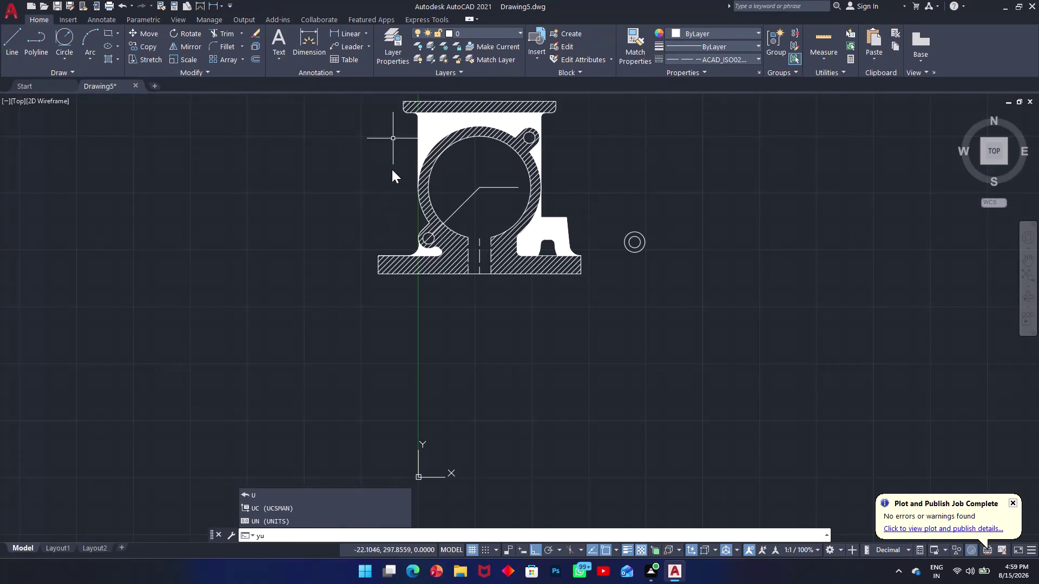
Erase the mistyped 'dra' and start the DIM command on the hatched pillow block.
scroll(up, 3)
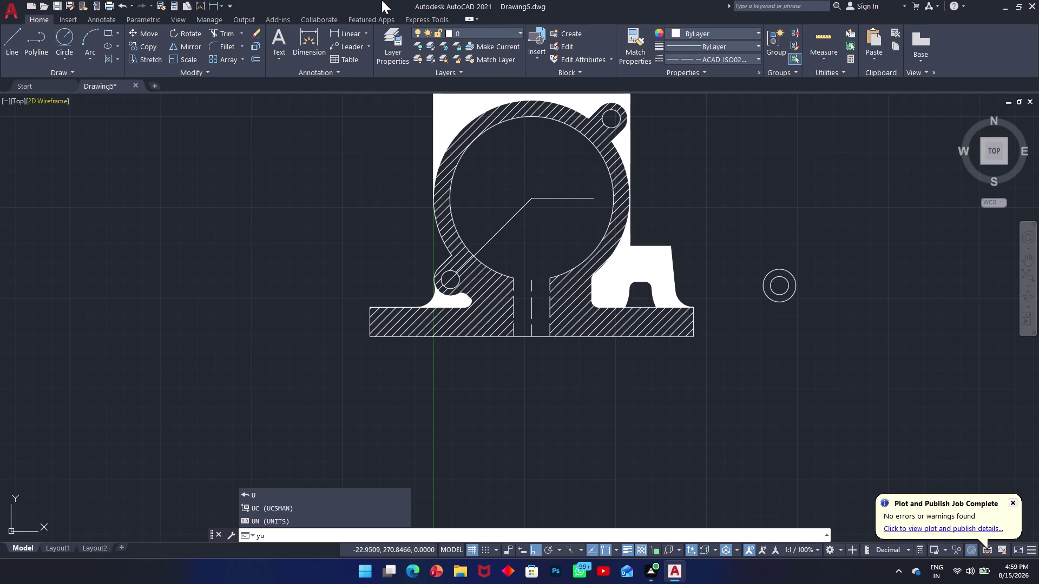
text(dra)
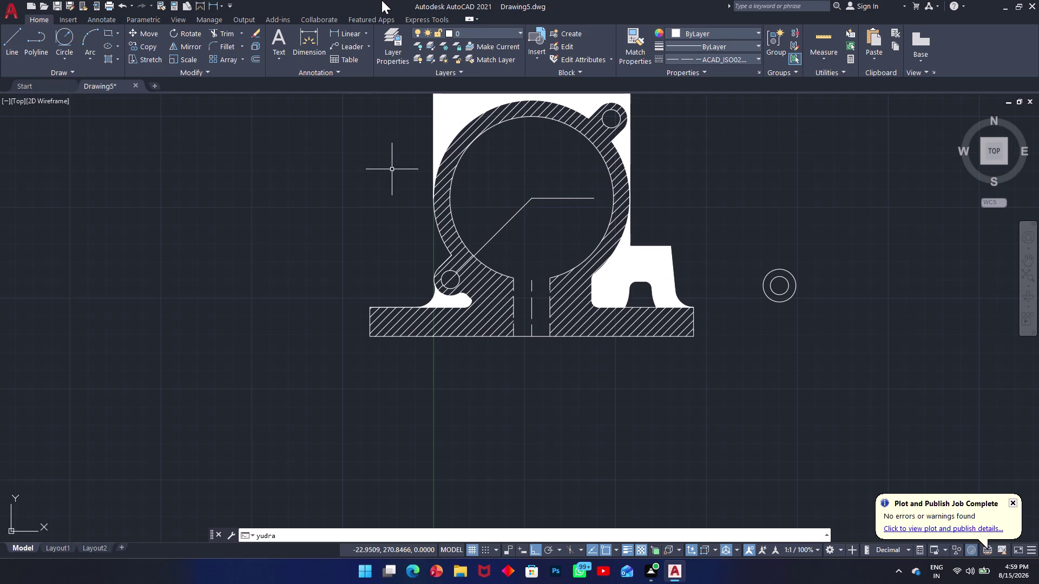
key(BackSpace)
key(BackSpace)
key(BackSpace)
text(dim)
key(space)
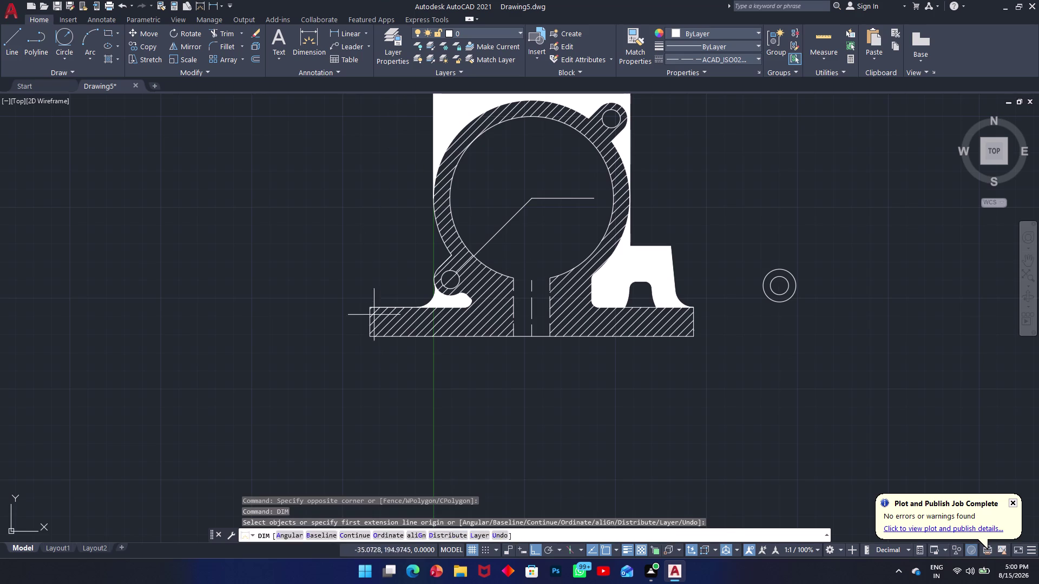
Pick the base's lower-left corner, pan toward the top plate, then cancel the dimension.
click(370, 337)
middle_drag(379, 168, 375, 261)
scroll(up, 3)
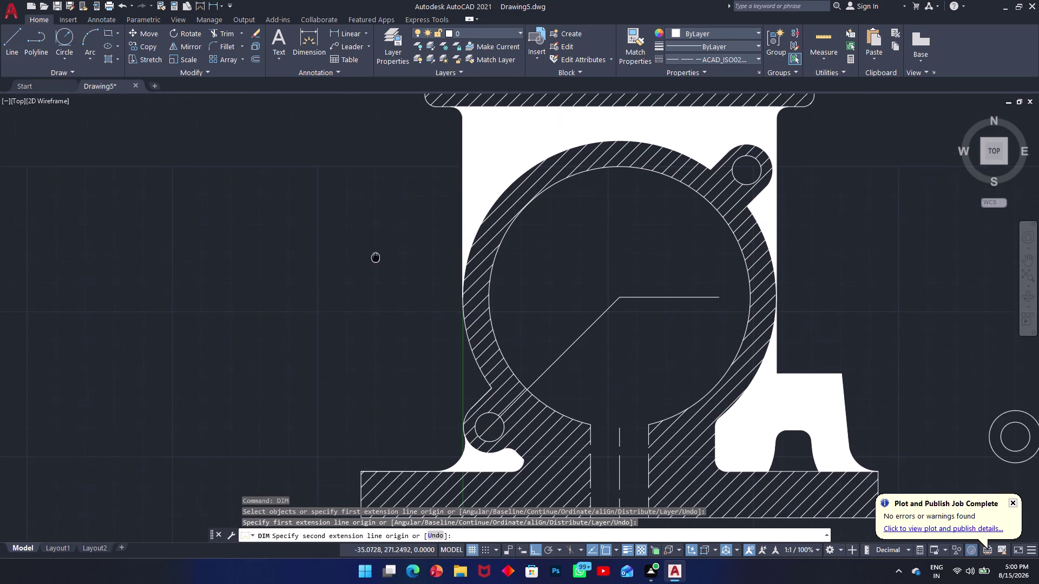
middle_drag(375, 261, 376, 263)
key(Escape)
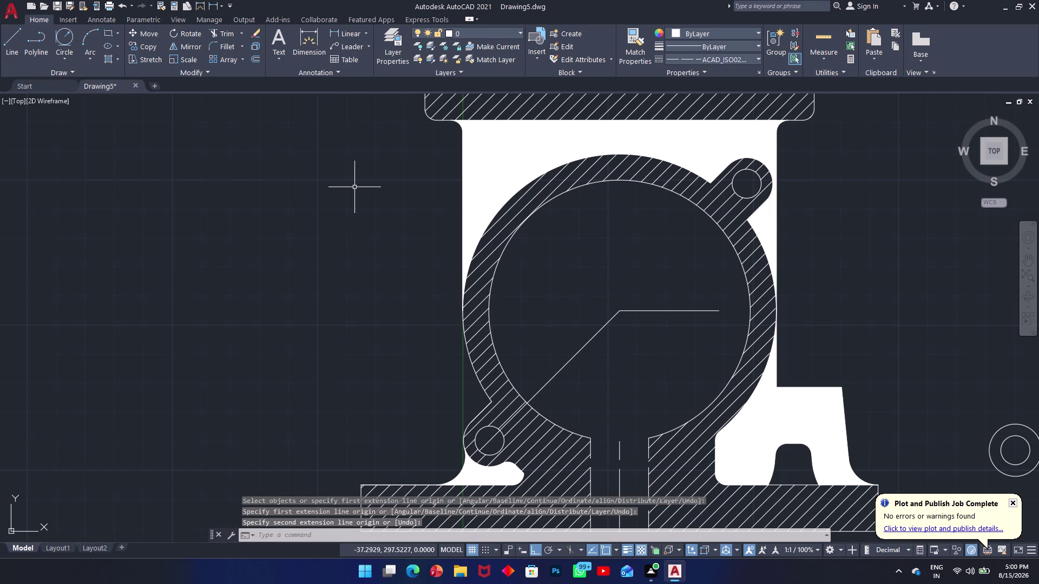
Make ByLayer the current linetype in the Linetype Manager (LT).
text(lt)
key(space)
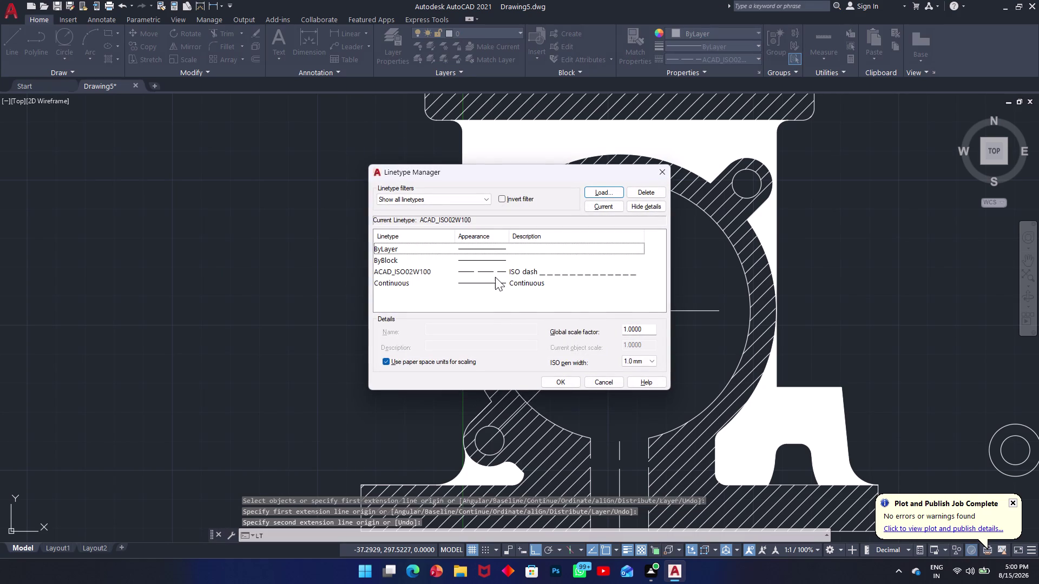
click(491, 260)
click(496, 253)
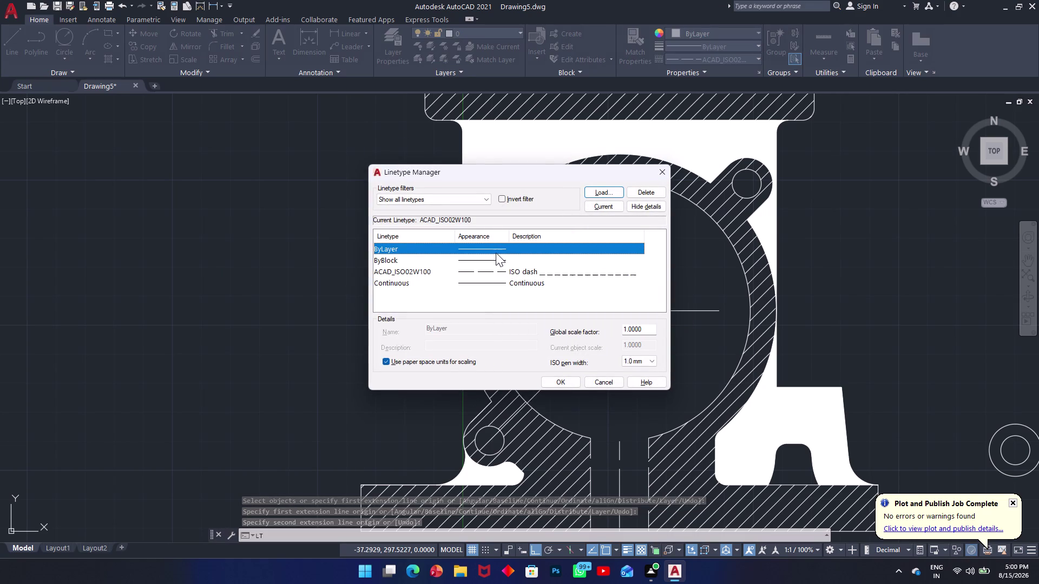
click(607, 209)
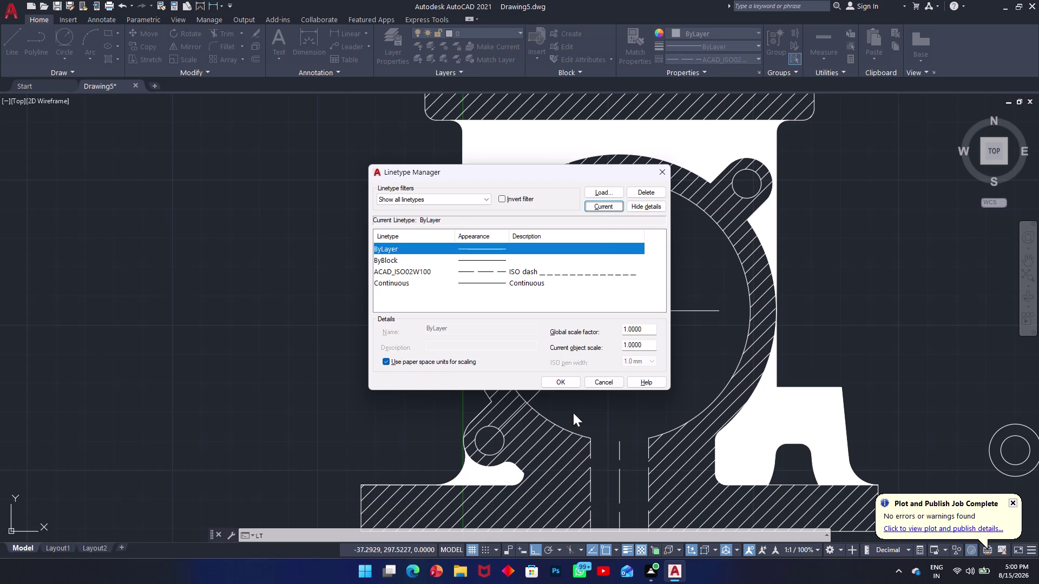
click(559, 383)
Start and cancel a line, then start the DIM command.
text(l)
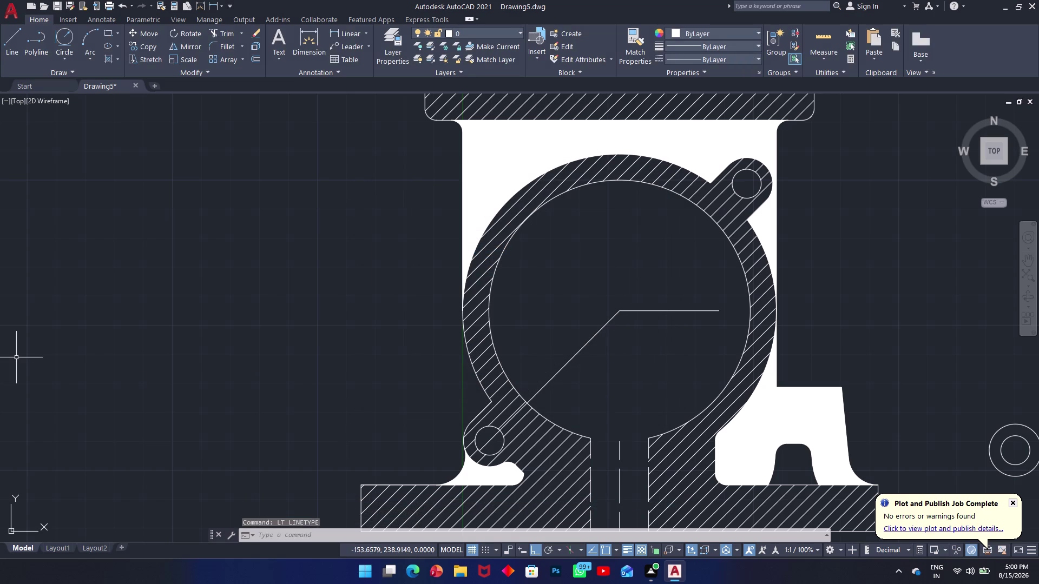
key(space)
key(Escape)
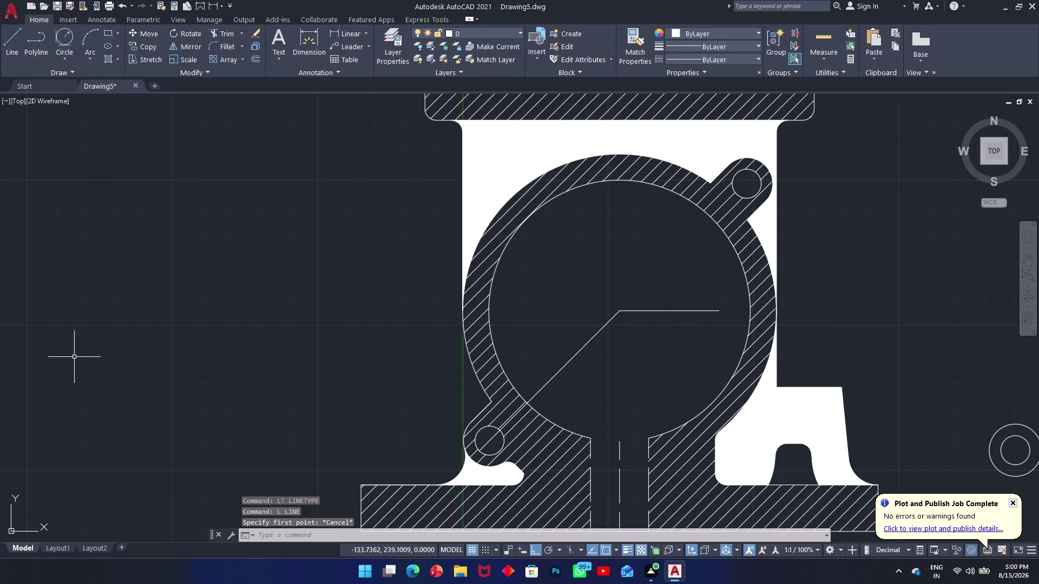
text(dim)
key(space)
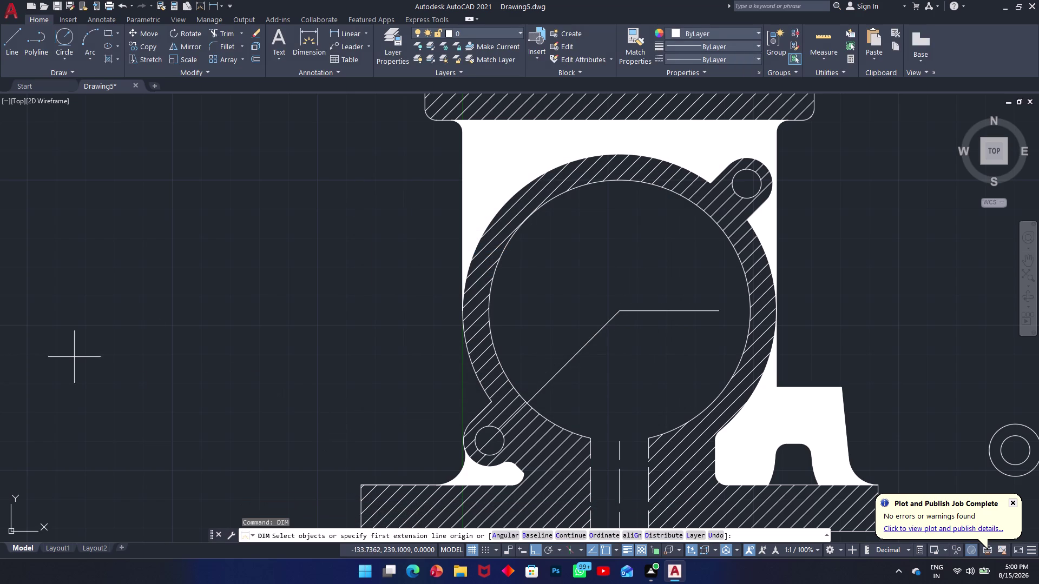
Pick the base's lower-left corner, pan to the top plate, then abandon the dimension.
middle_drag(359, 443, 356, 346)
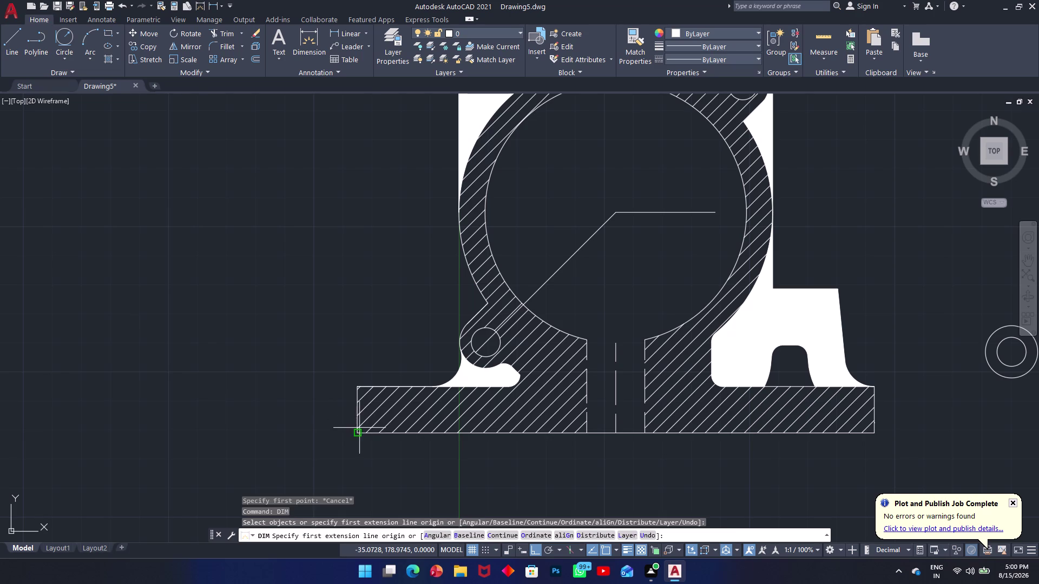
click(360, 432)
scroll(up, 3)
middle_drag(392, 211, 396, 494)
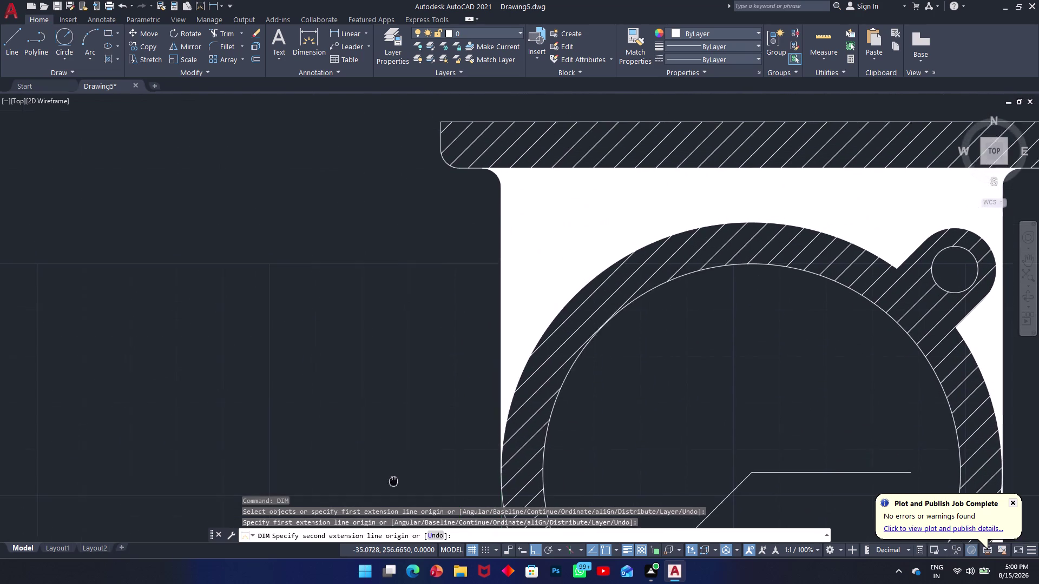
middle_drag(395, 495, 405, 521)
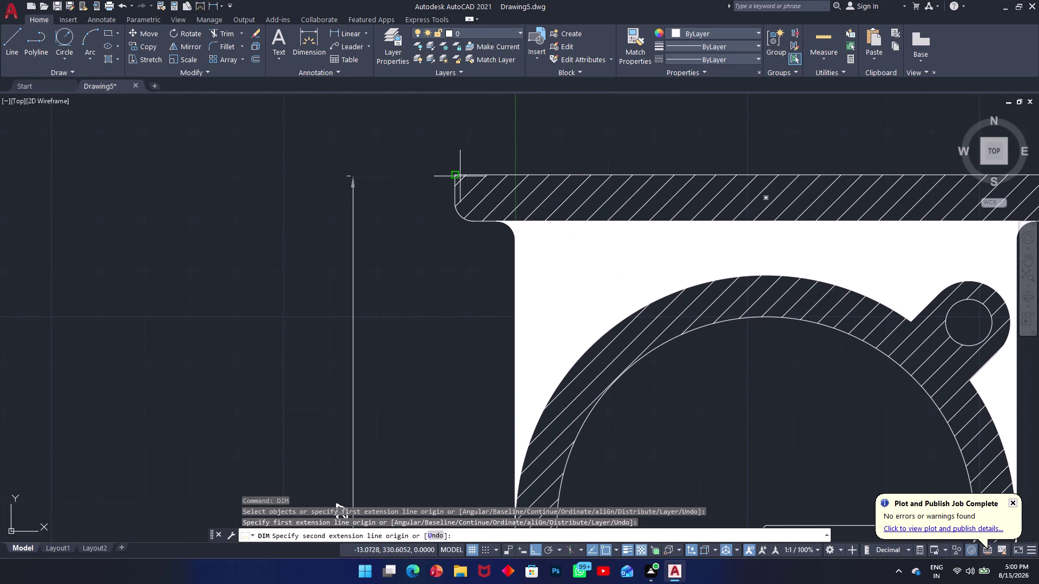
key(Escape)
scroll(down, 3)
middle_drag(311, 186, 311, 119)
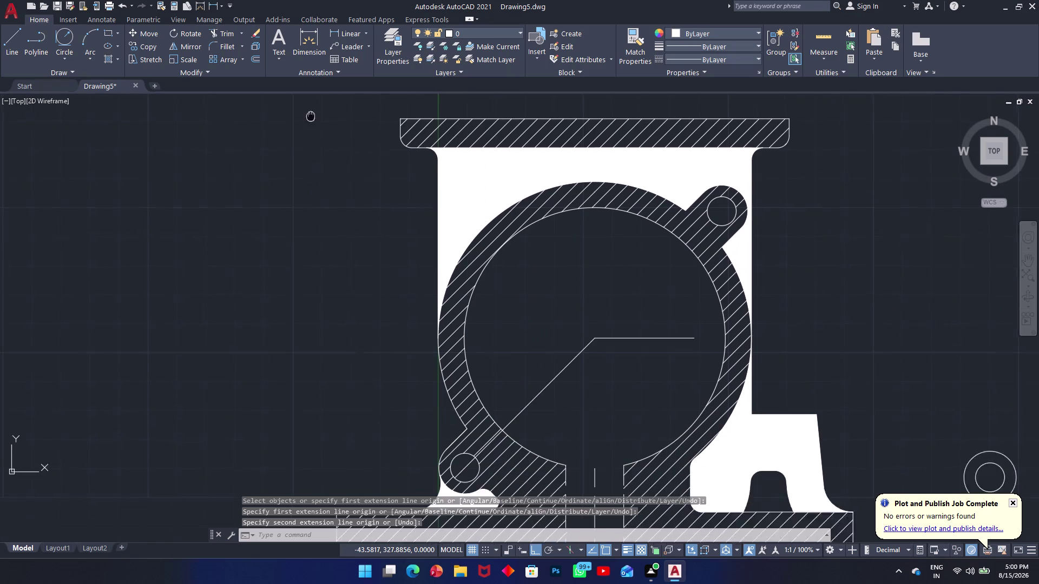
middle_drag(311, 119, 310, 64)
scroll(up, 3)
key(space)
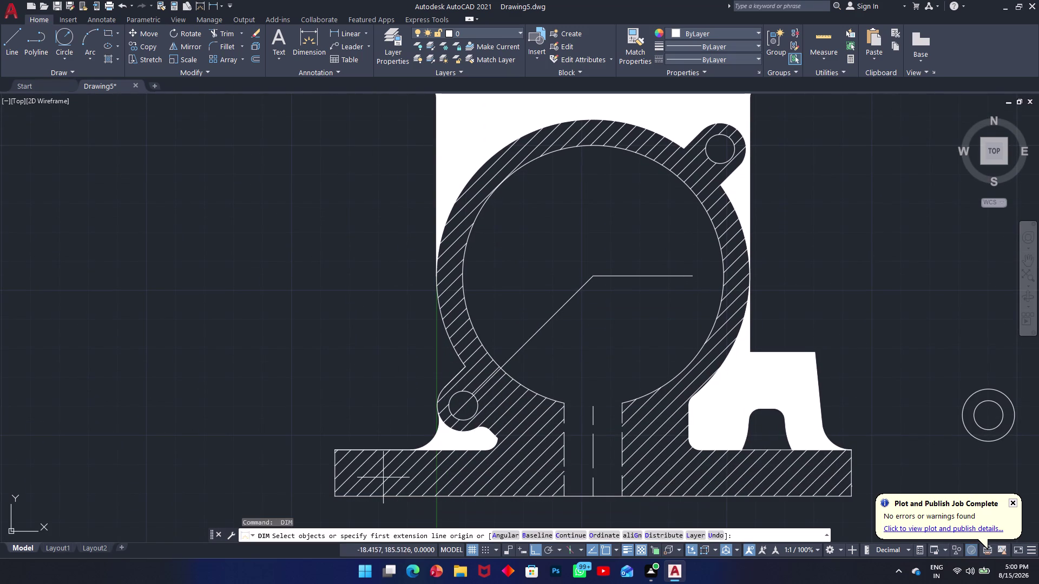
key(Escape)
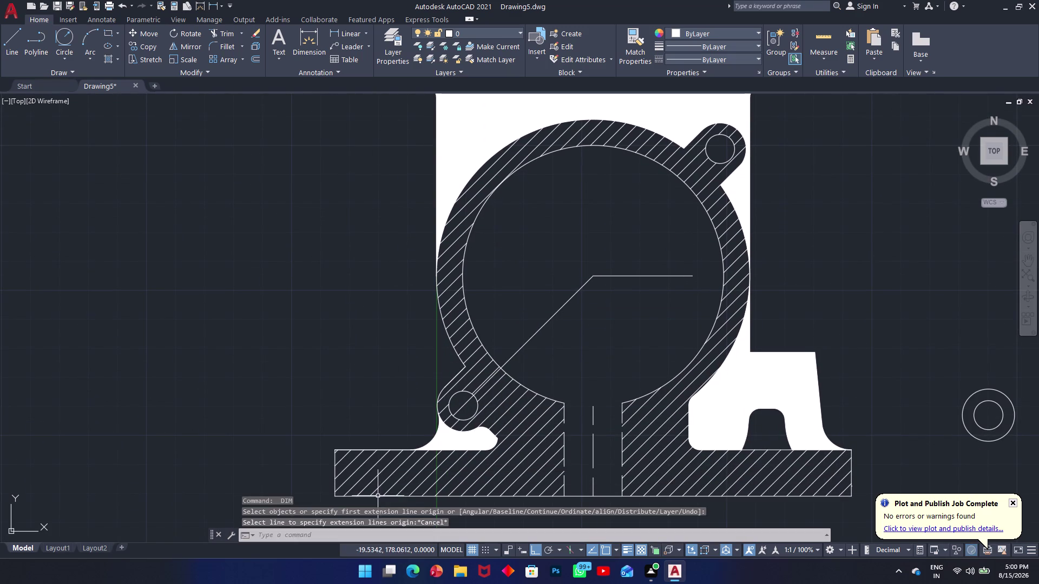
Place a 151.63 aligned height dimension left of the block, from base to top-plate corner.
key(d)
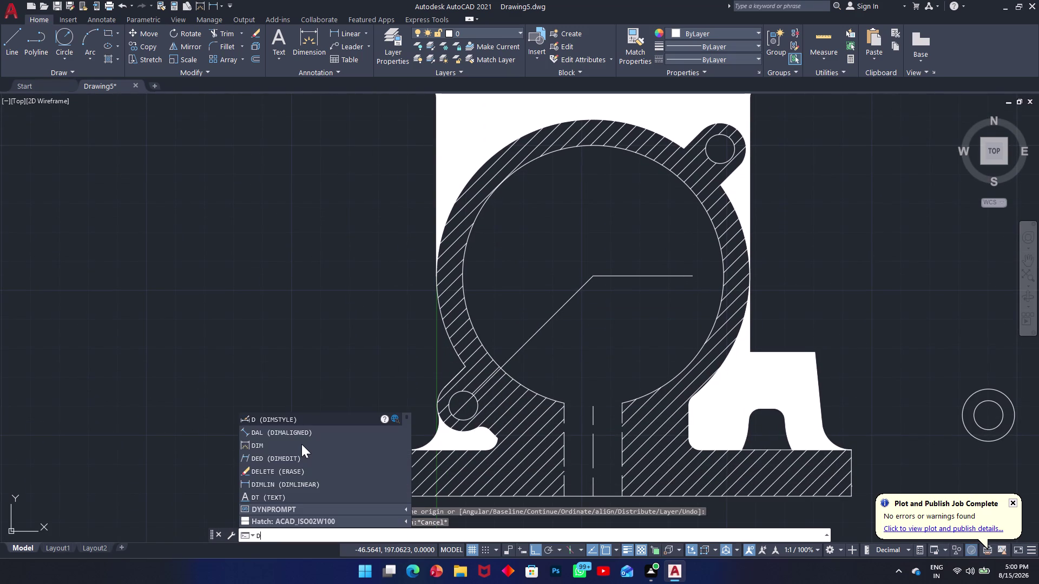
text(al)
key(space)
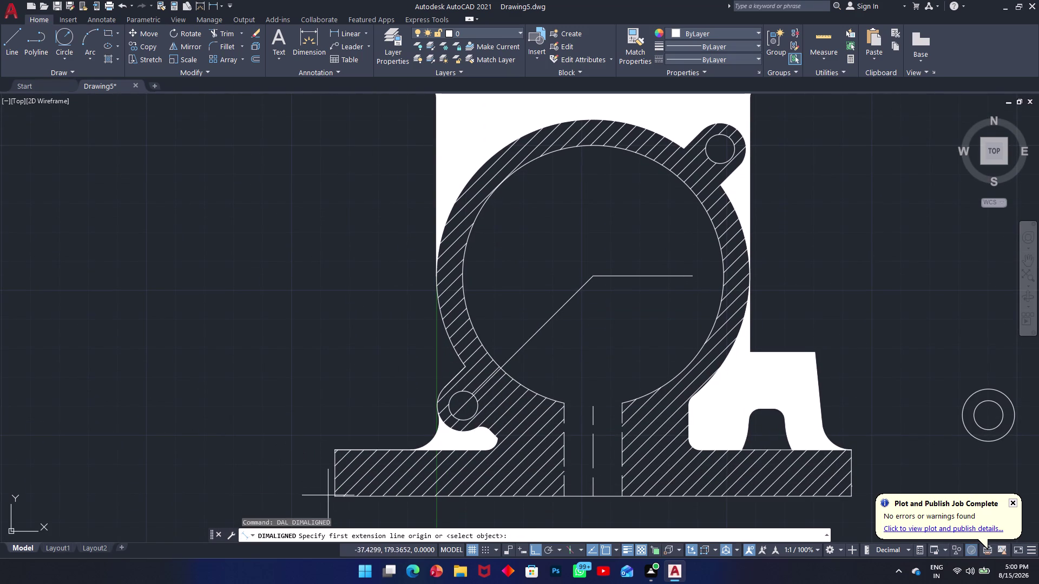
click(337, 498)
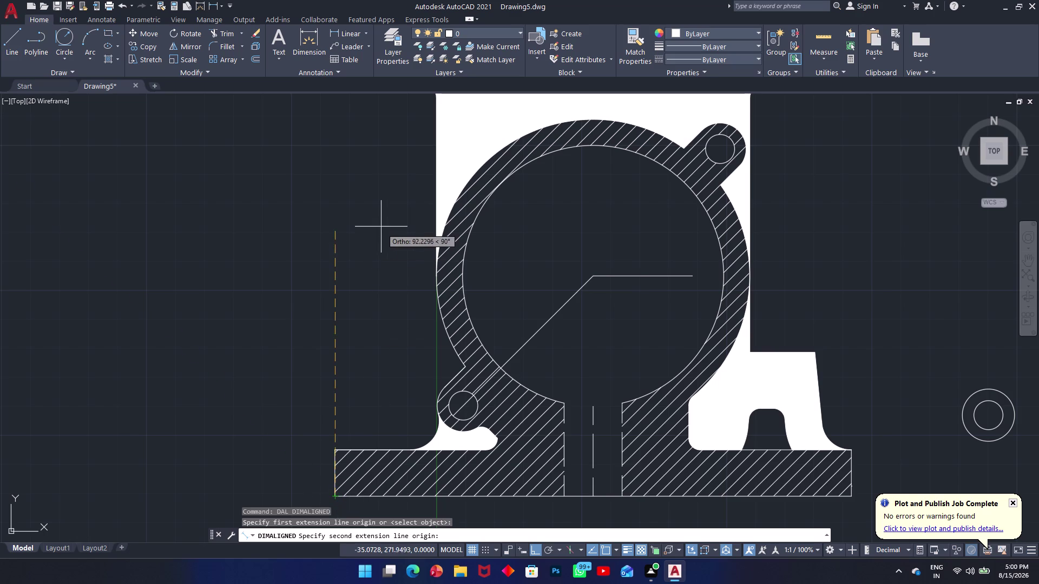
middle_drag(387, 237, 376, 482)
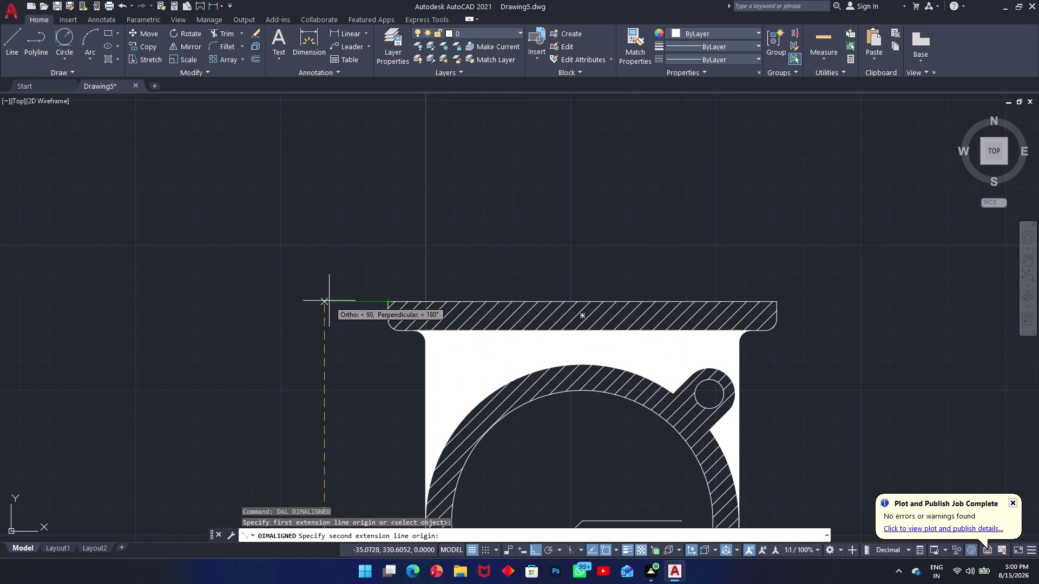
click(324, 302)
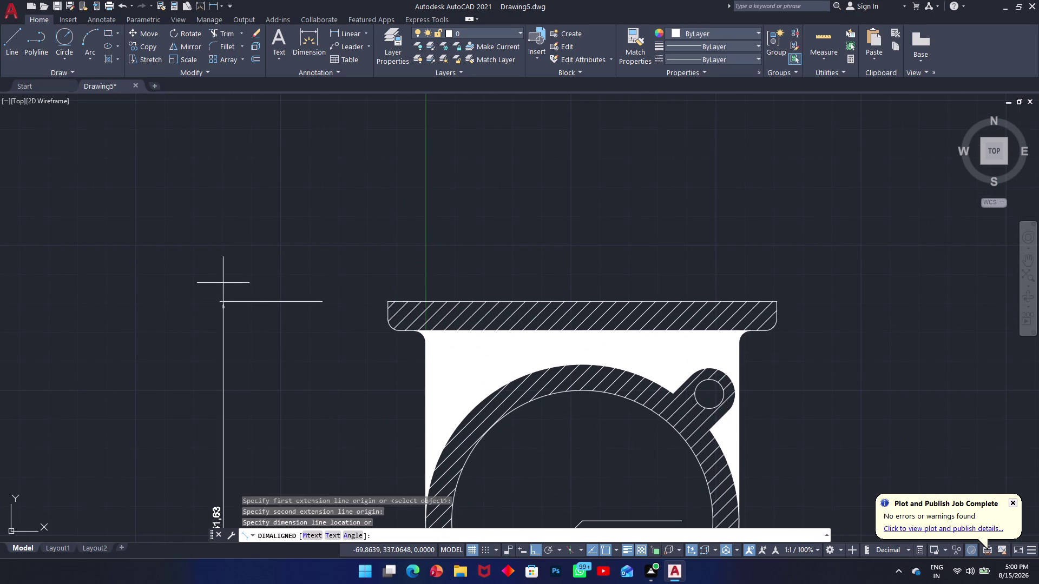
click(222, 283)
middle_drag(262, 282, 280, 198)
scroll(up, 3)
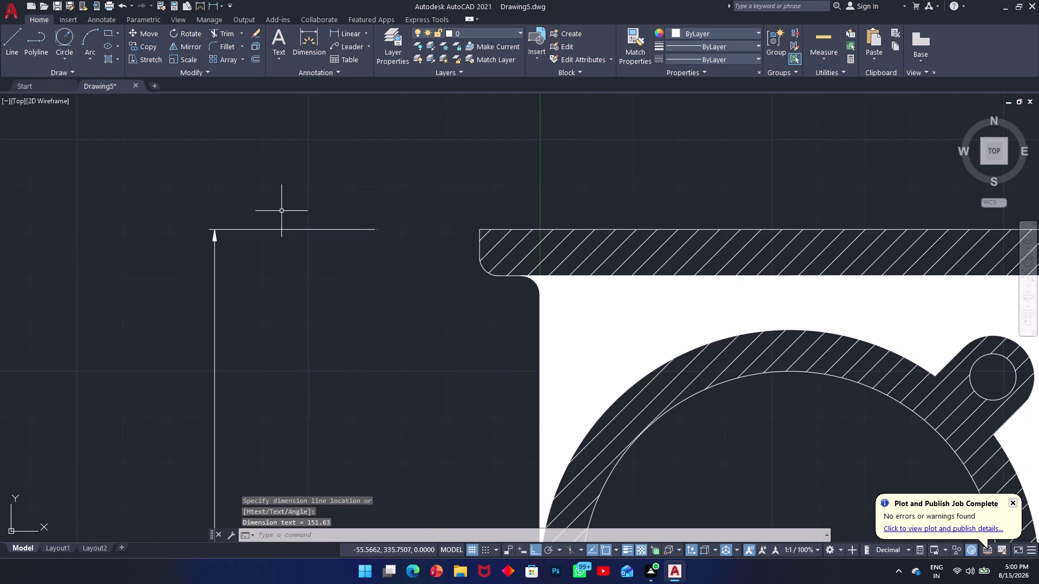
middle_drag(247, 341, 251, 235)
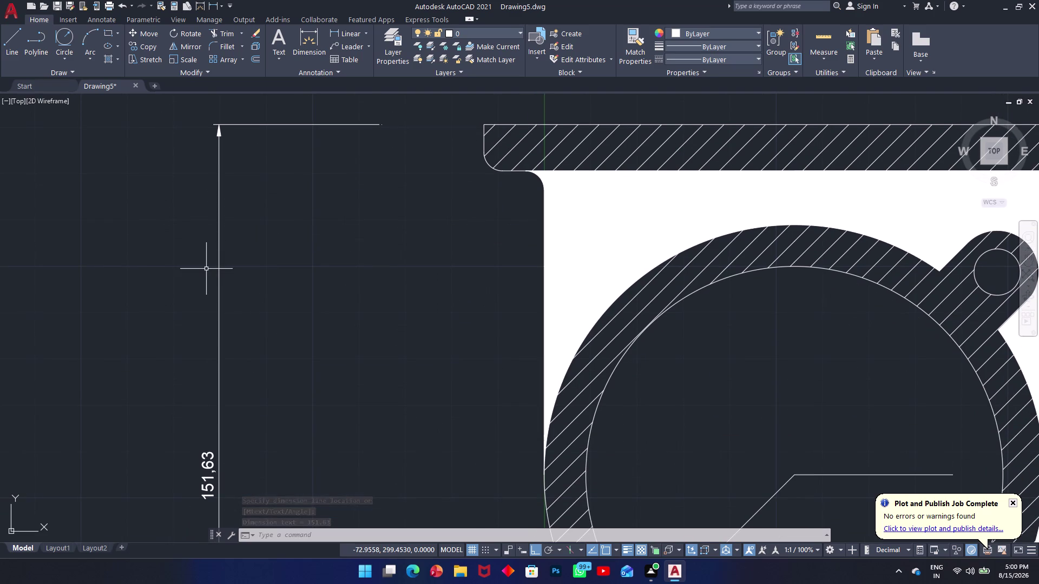
text(d)
key(space)
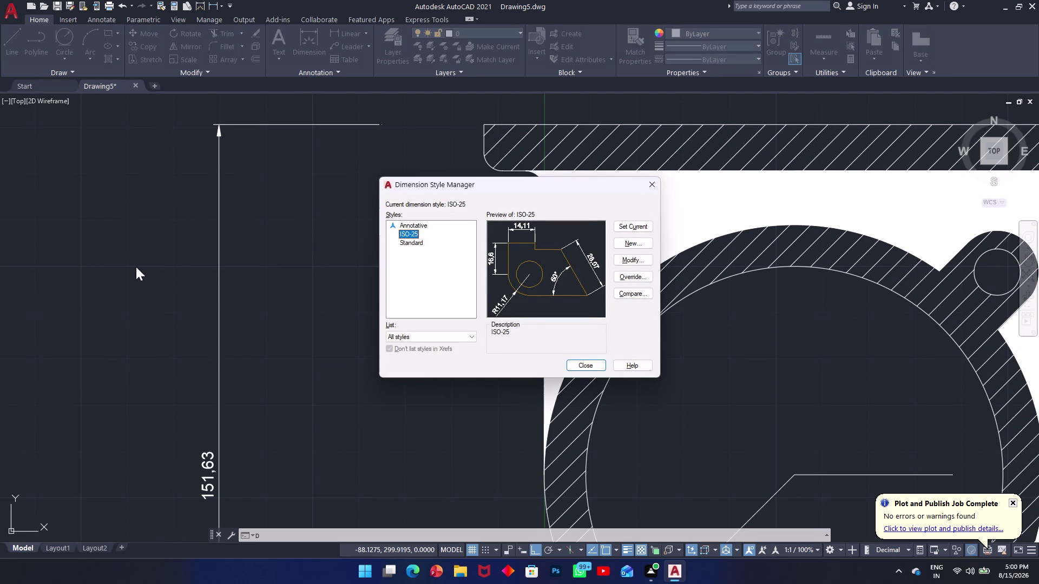
Set the drawing units' length precision to 0 decimals, then reopen dimension styles.
key(BackSpace)
key(Escape)
text(un)
key(space)
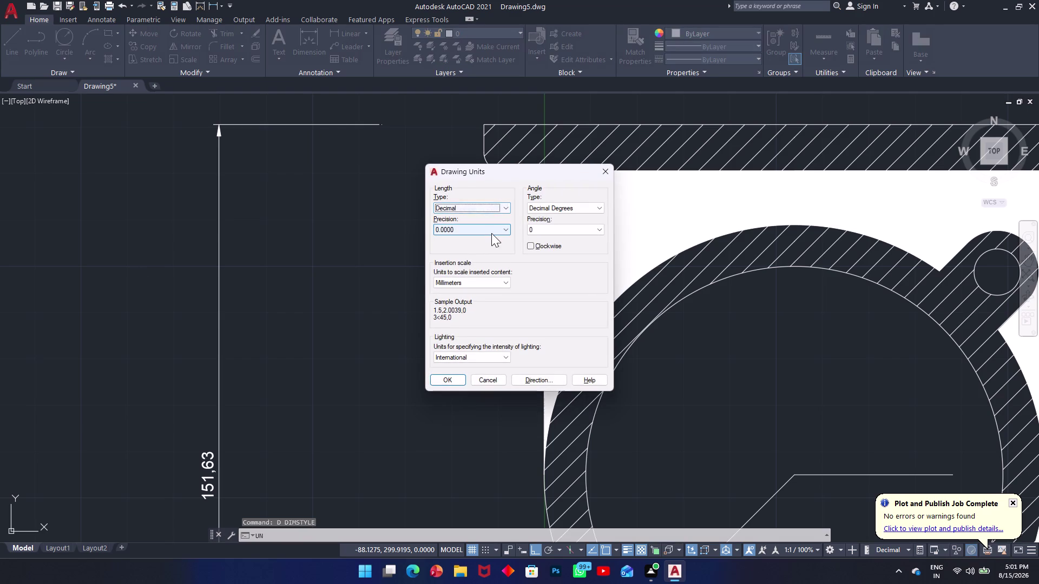
click(491, 233)
click(486, 237)
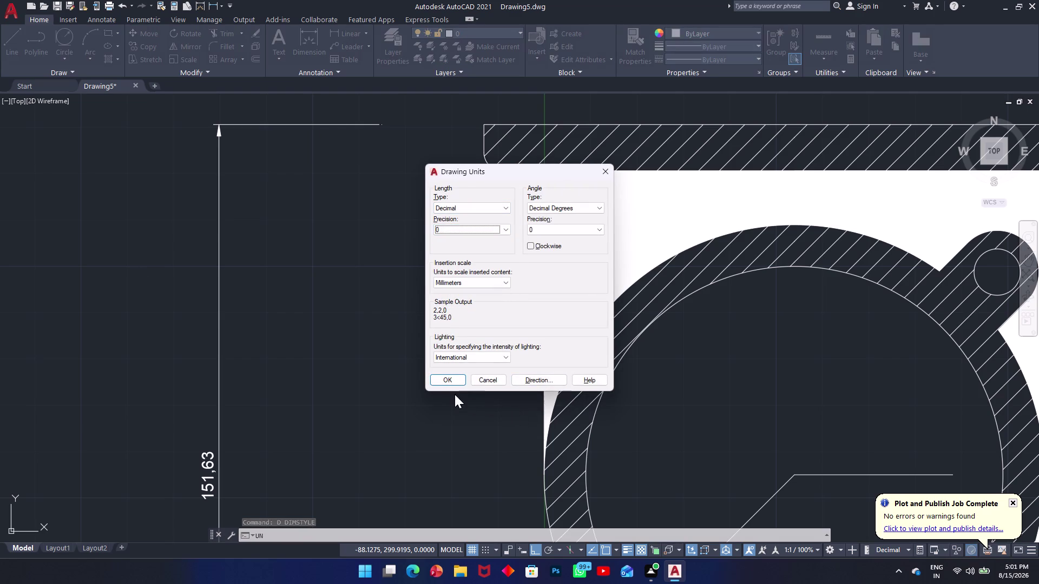
click(453, 383)
text(d)
key(space)
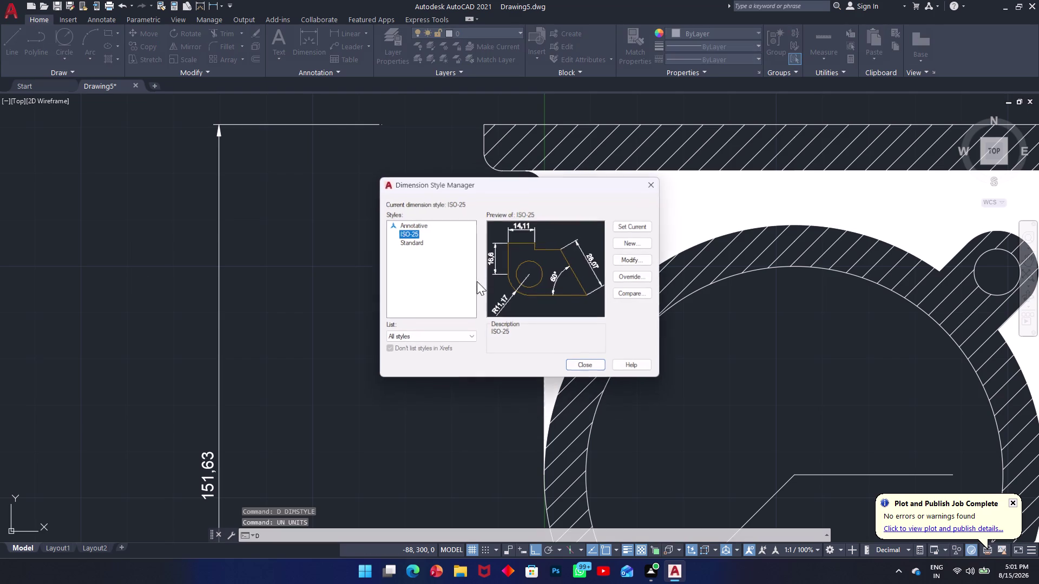
Edit ISO-25 to use whole-number primary precision and text height 6.
click(618, 260)
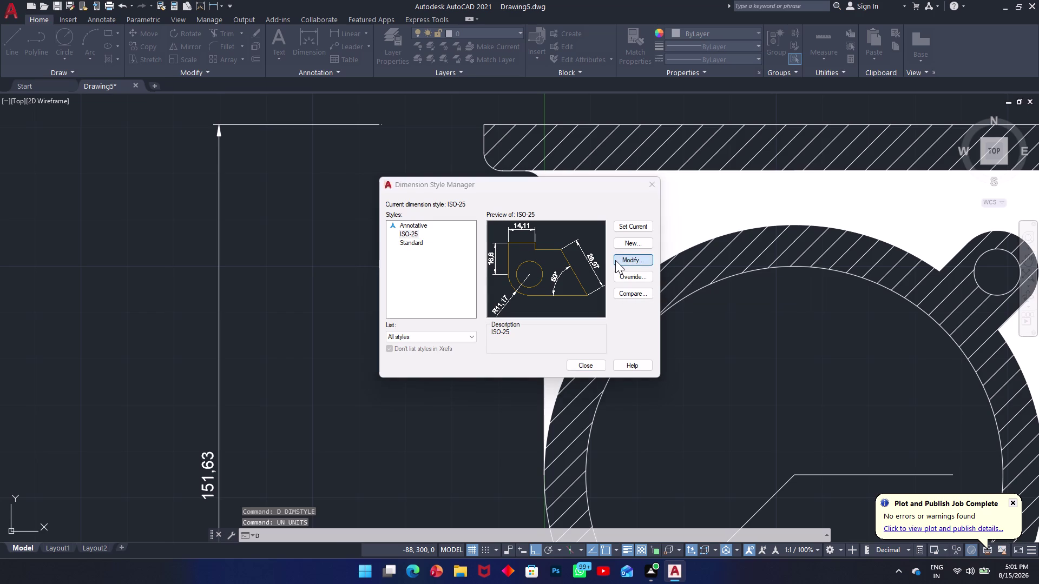
click(471, 206)
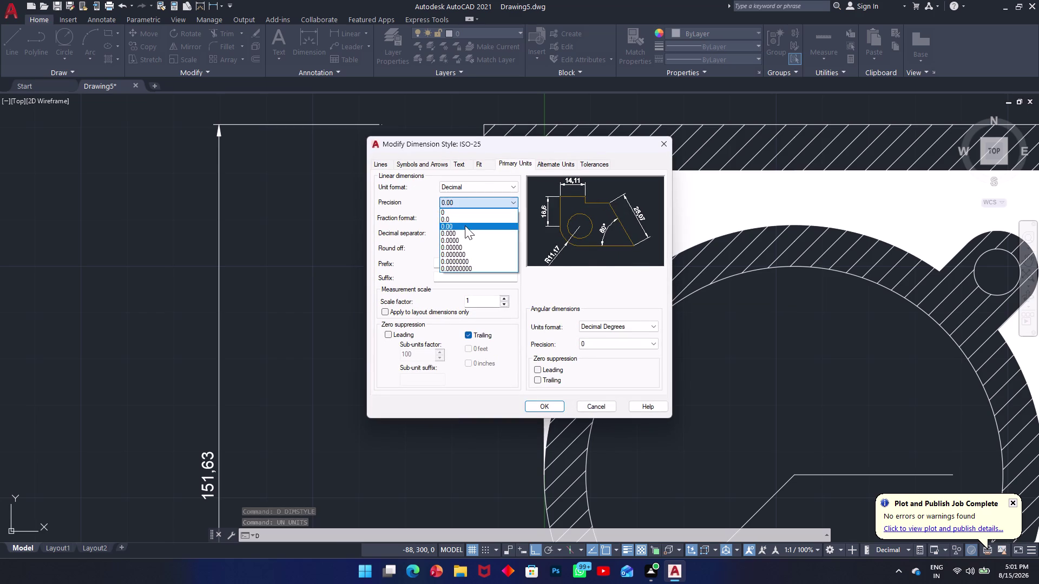
click(461, 212)
click(450, 165)
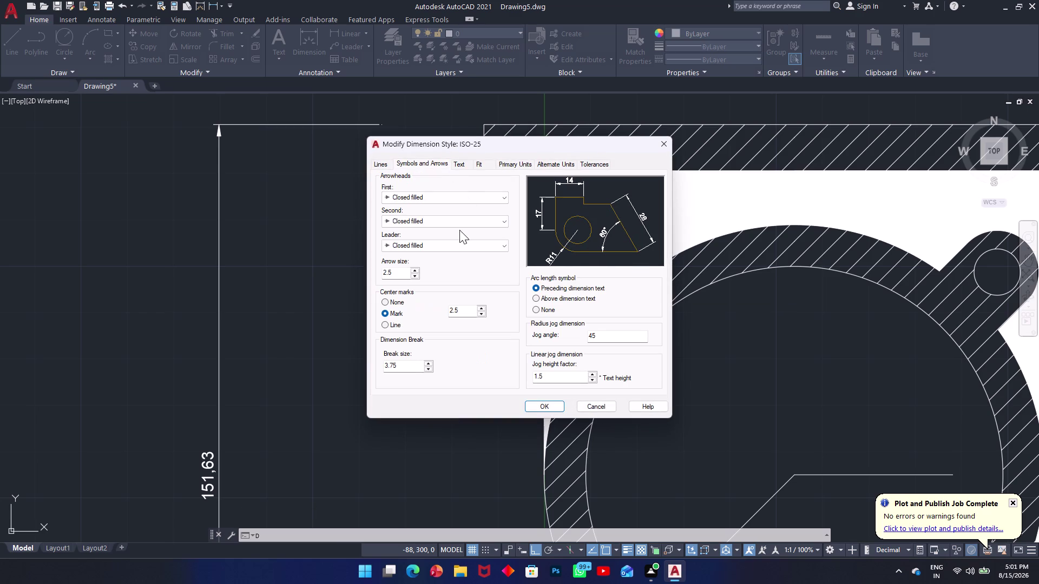
click(463, 168)
drag(502, 245, 464, 245)
key(6)
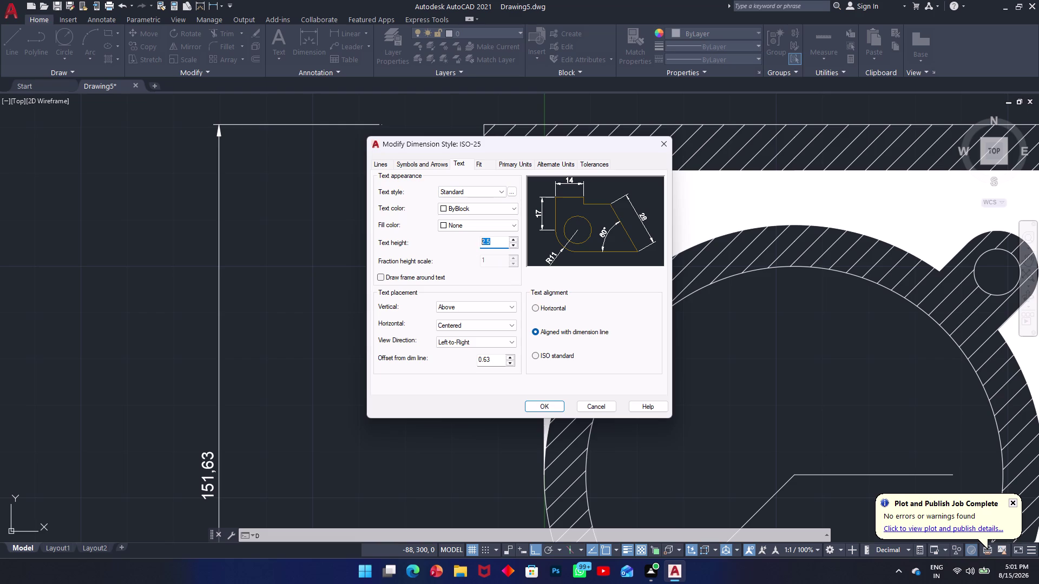
Enter 4 on the arrowheads tab, set a period decimal separator, and close the manager.
click(437, 161)
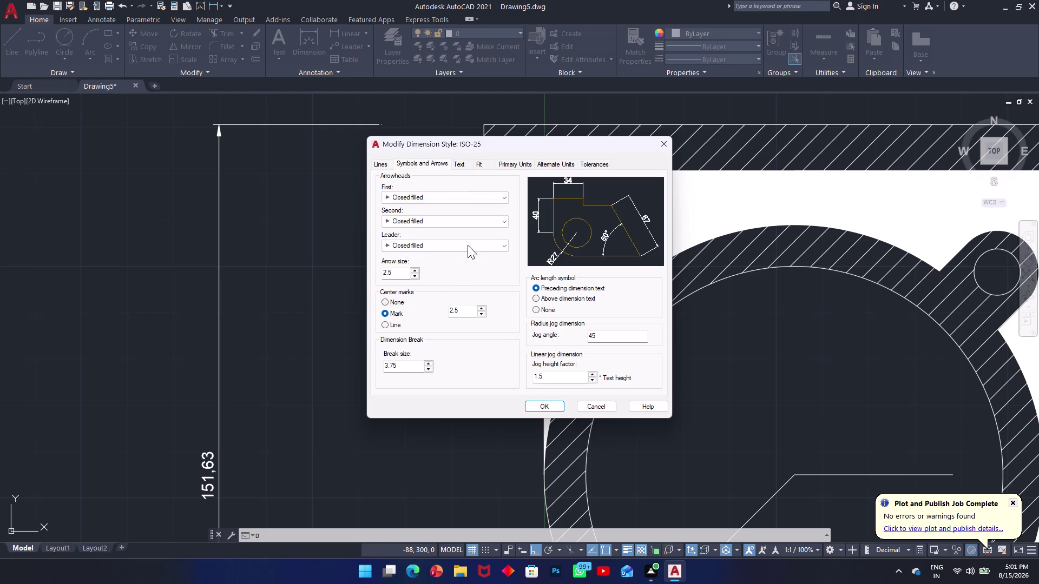
drag(399, 273, 355, 277)
key(4)
click(457, 159)
click(467, 164)
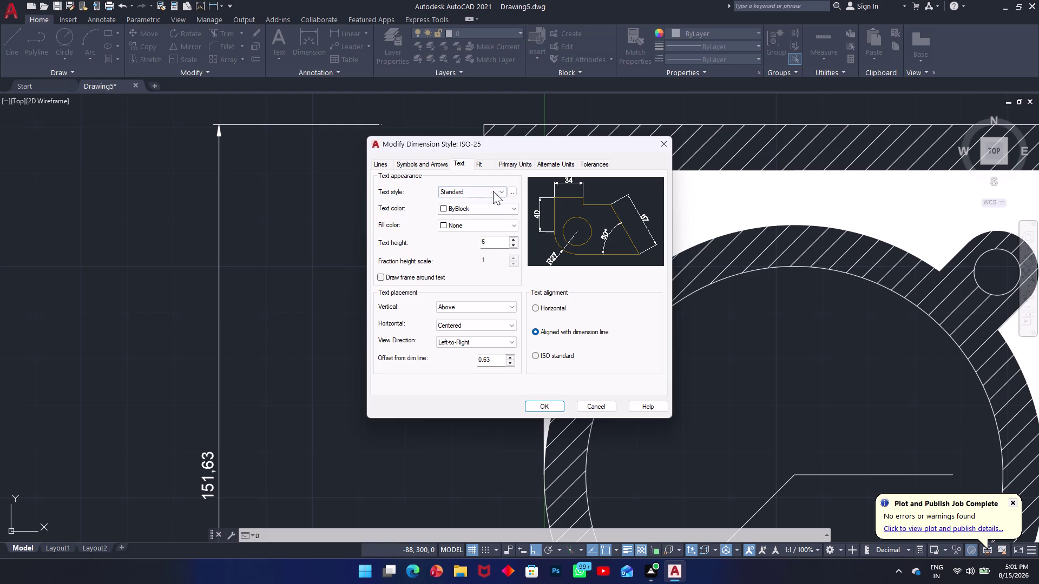
click(521, 160)
click(498, 233)
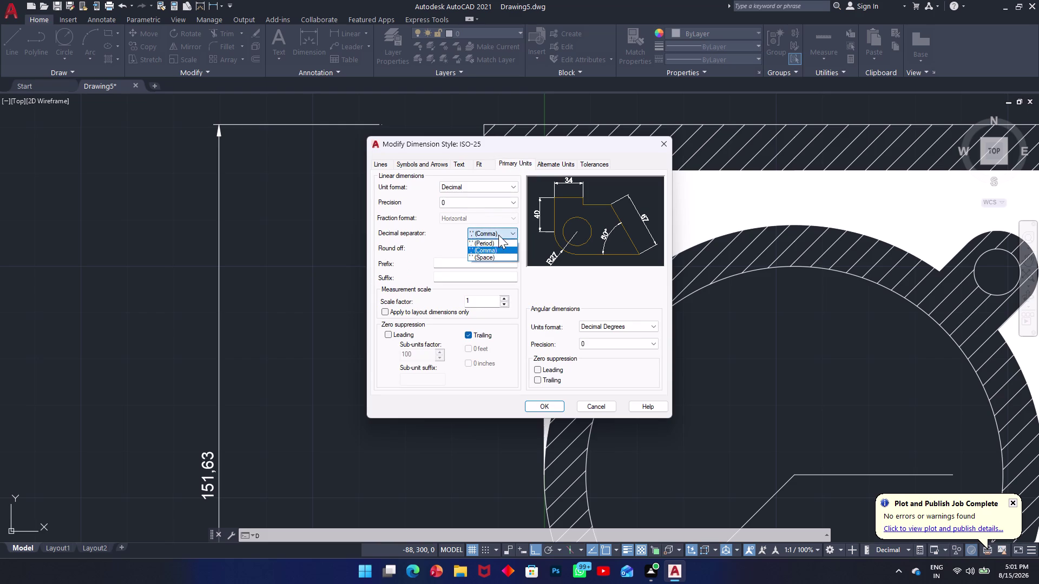
click(498, 245)
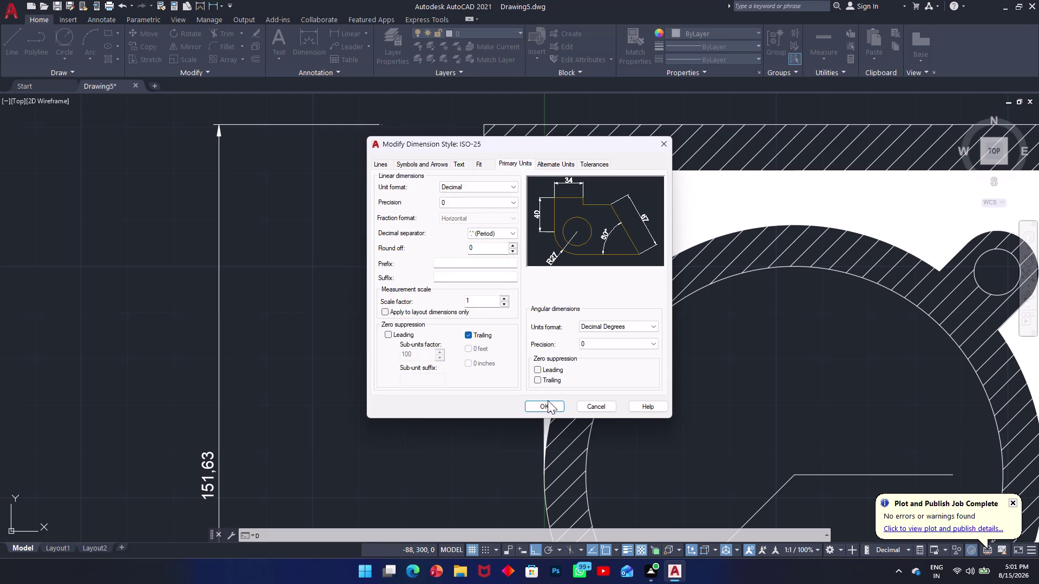
click(545, 405)
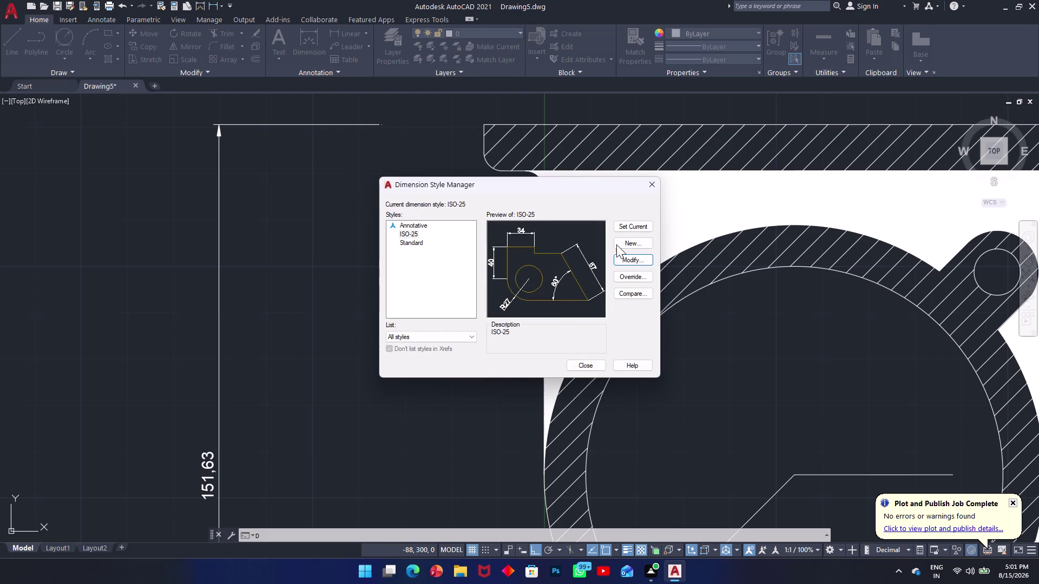
click(629, 223)
click(593, 368)
middle_drag(394, 313, 288, 228)
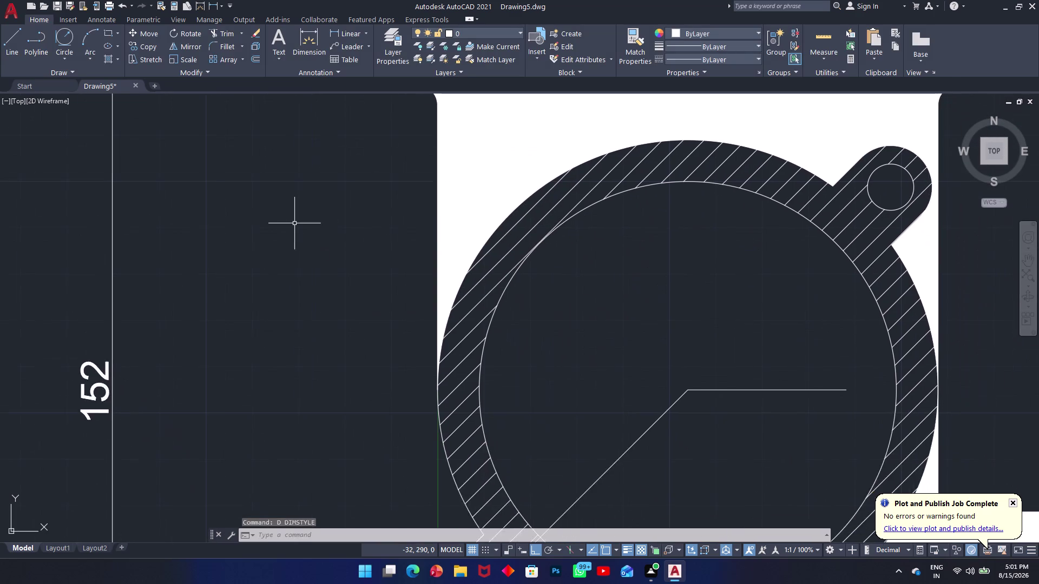
scroll(down, 3)
middle_drag(405, 354, 318, 185)
key(space)
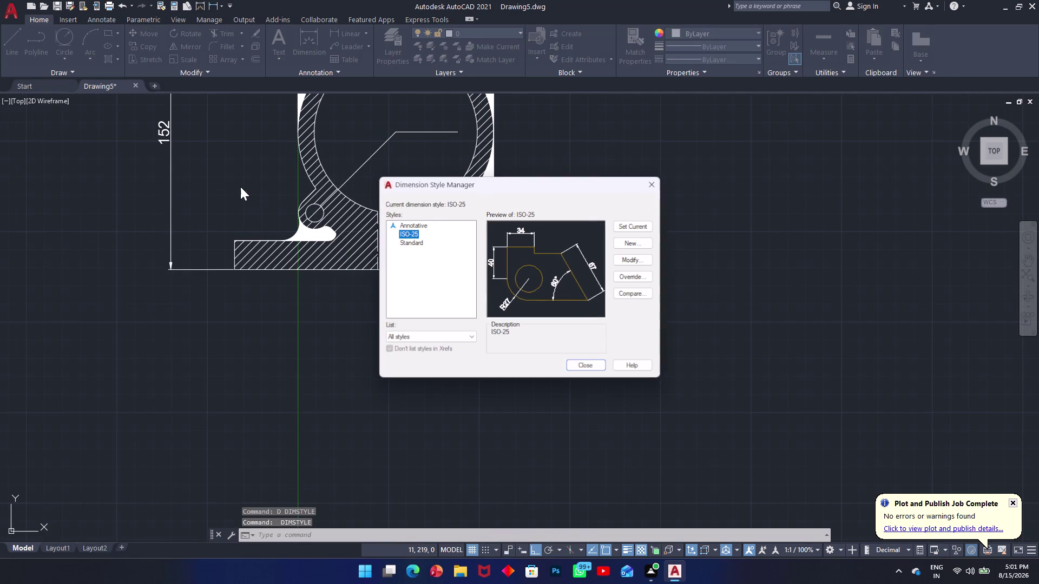
middle_drag(250, 116, 285, 229)
click(646, 194)
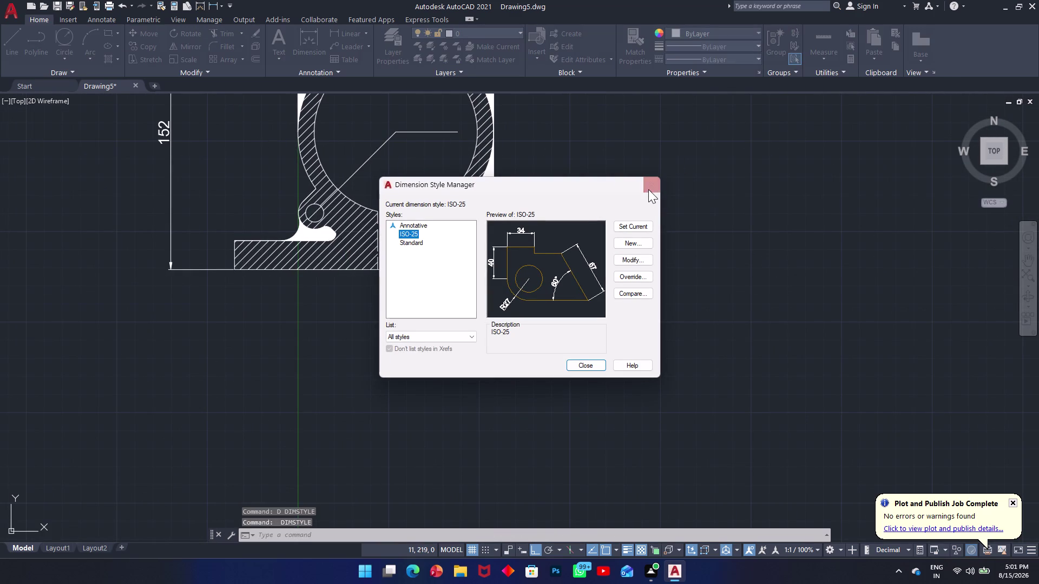
click(651, 185)
key(d)
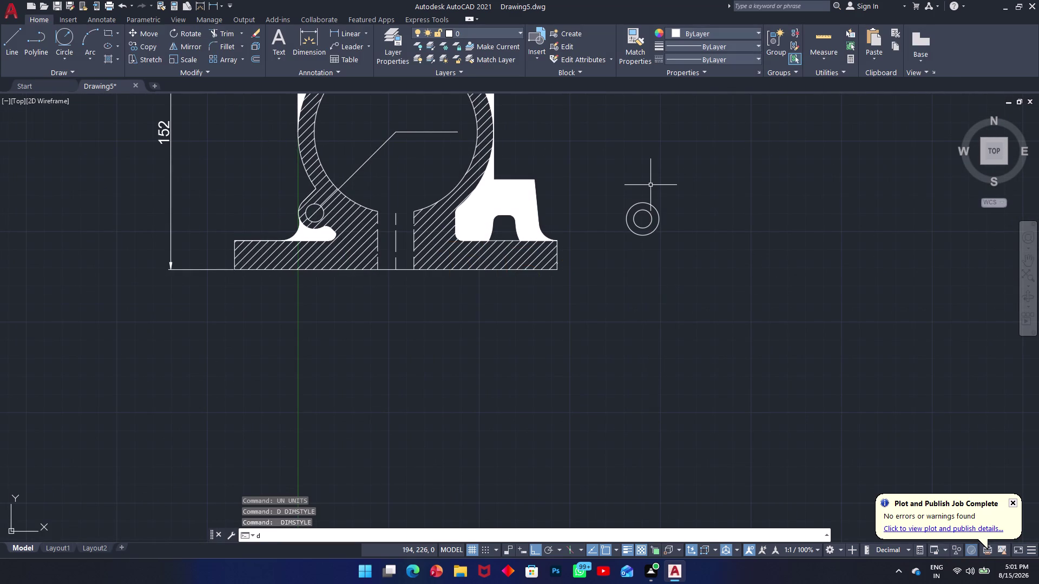
text(al)
key(space)
middle_drag(551, 167, 561, 200)
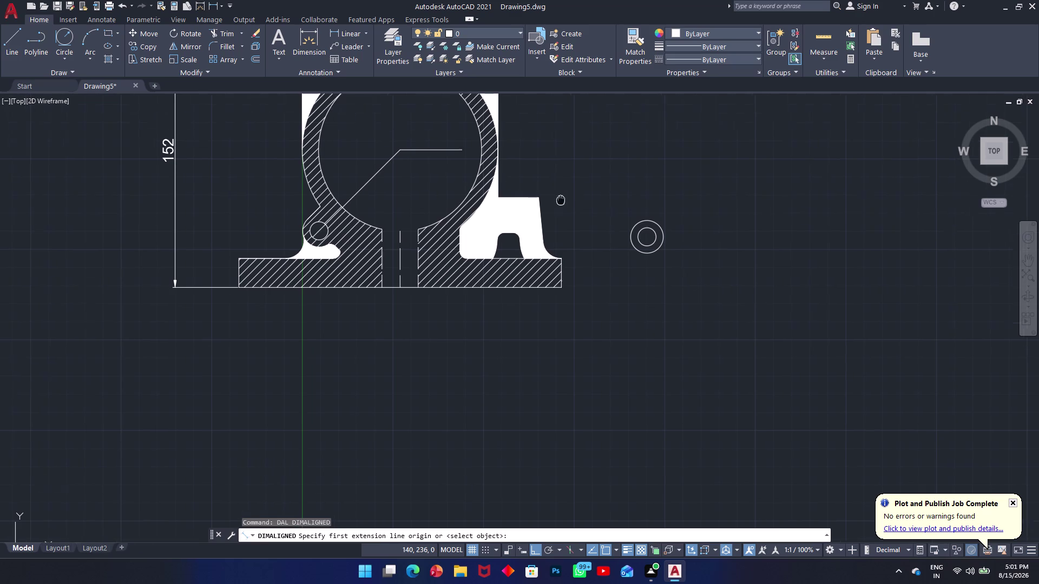
middle_drag(560, 200, 693, 414)
scroll(up, 3)
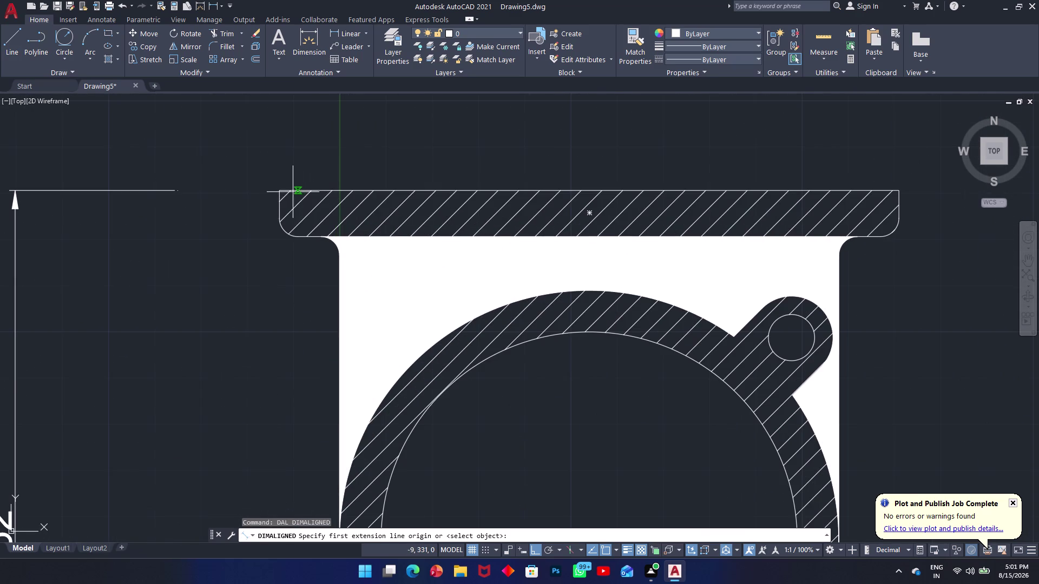
click(319, 234)
click(323, 187)
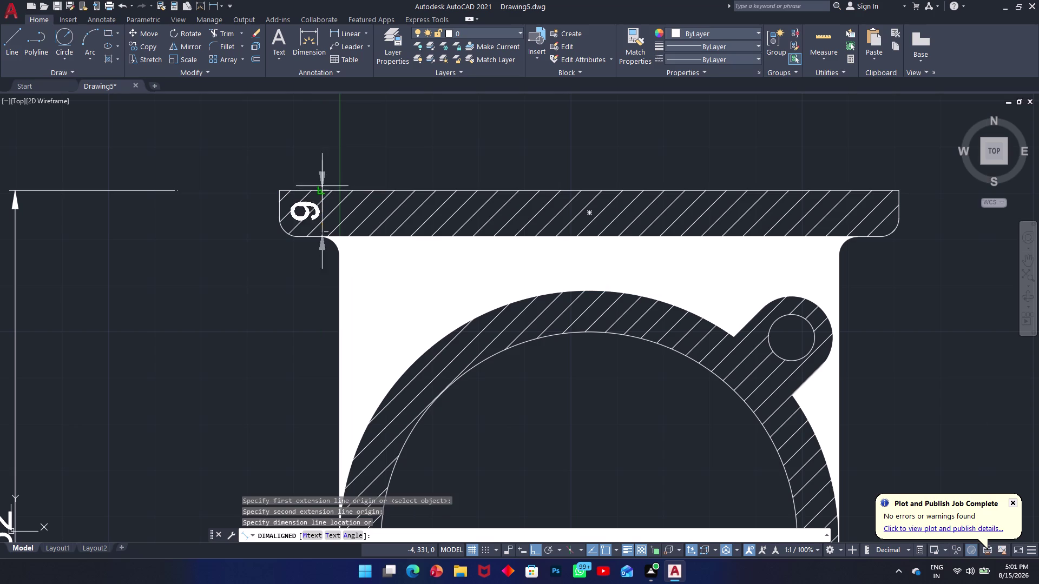
key(Escape)
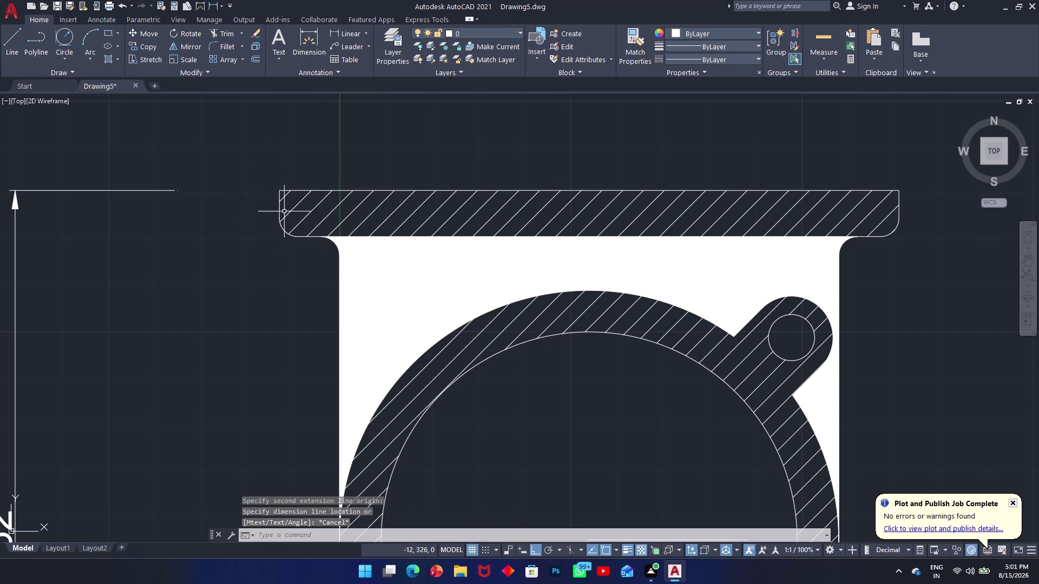
key(d)
text(im)
key(space)
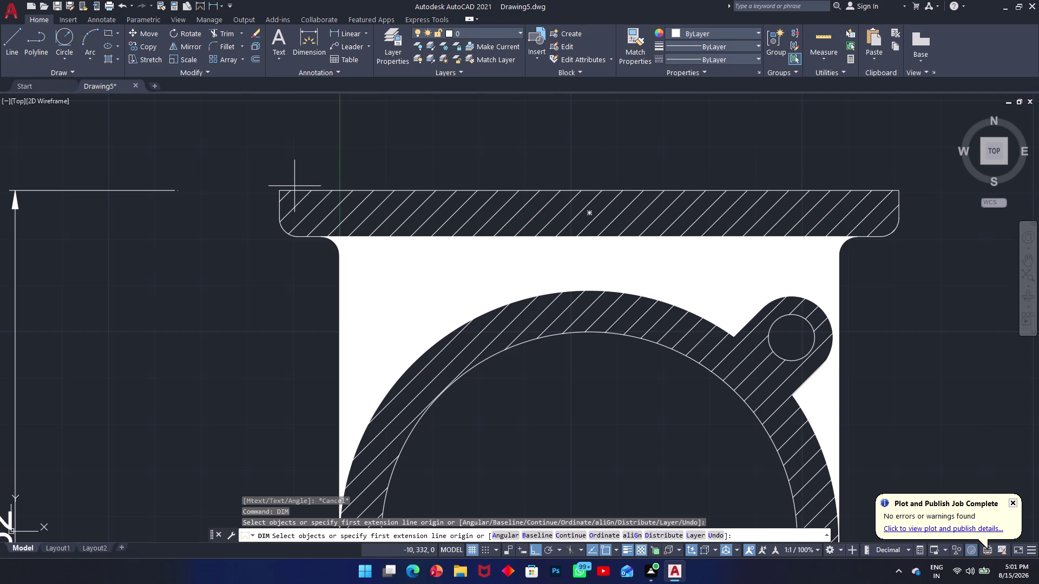
click(282, 189)
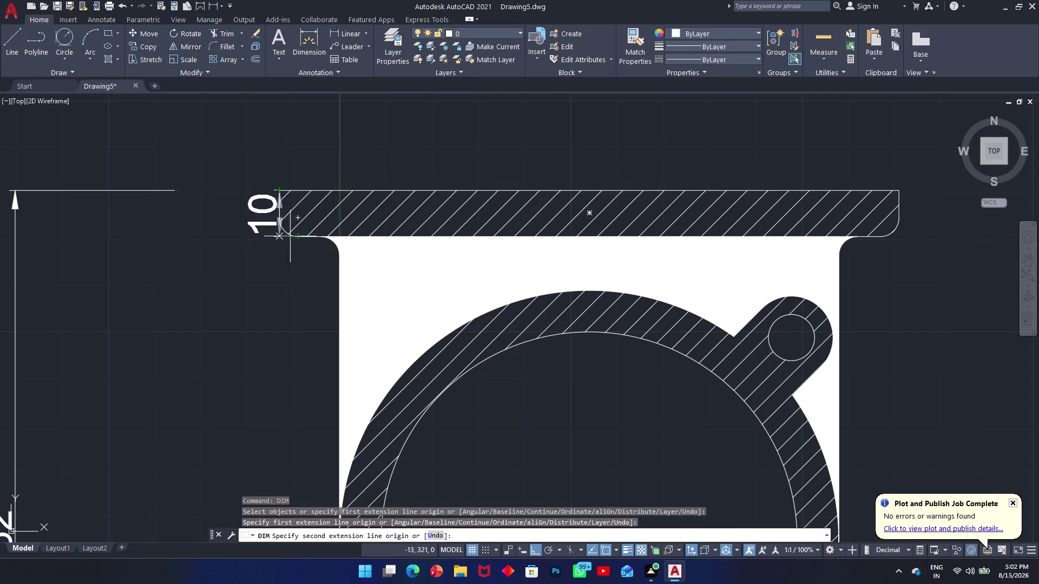
Dimension the top plate's 10 thickness on the left and 134 overall width above it.
click(276, 237)
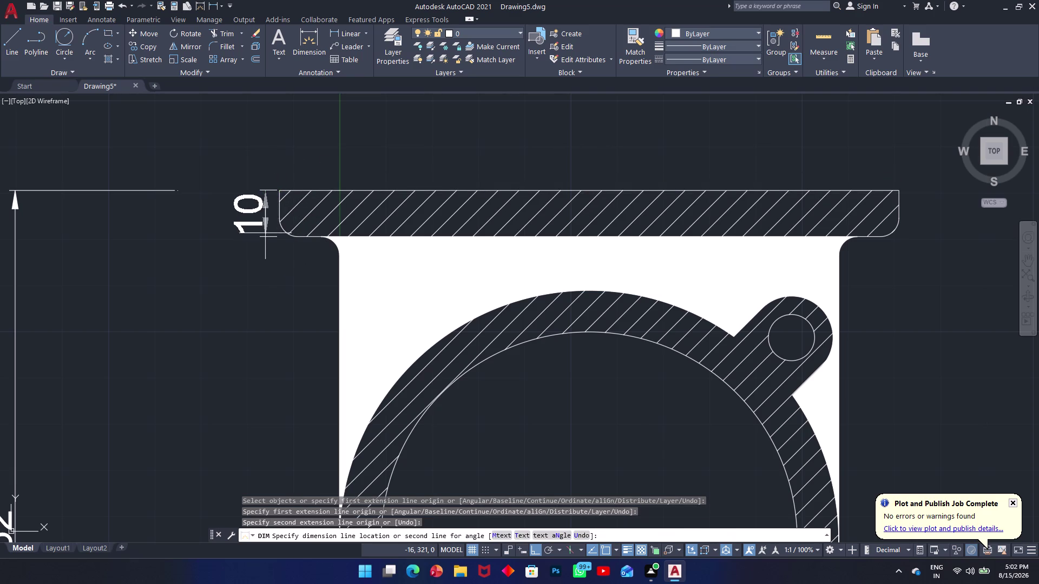
click(211, 223)
key(space)
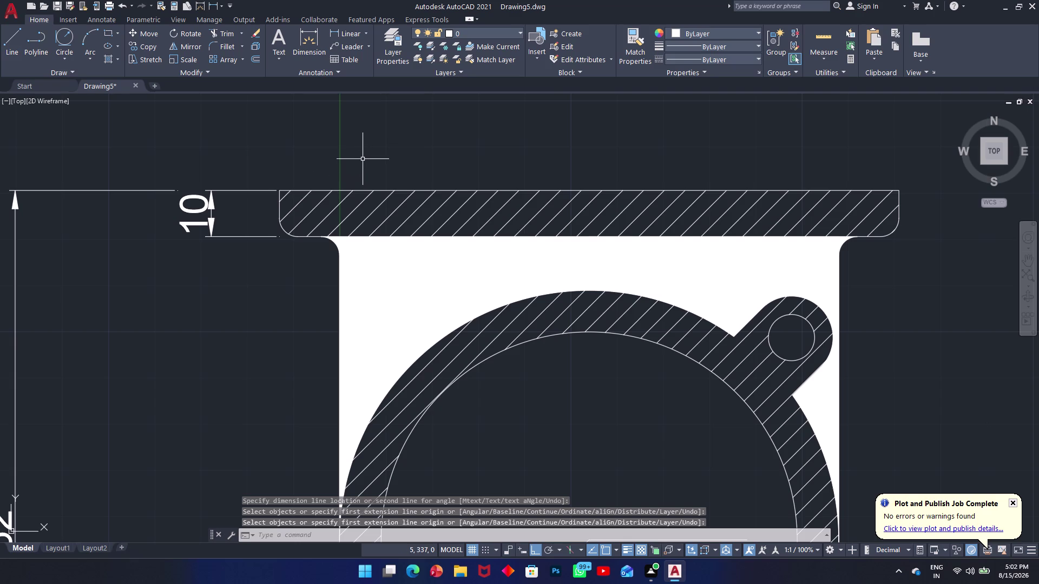
key(space)
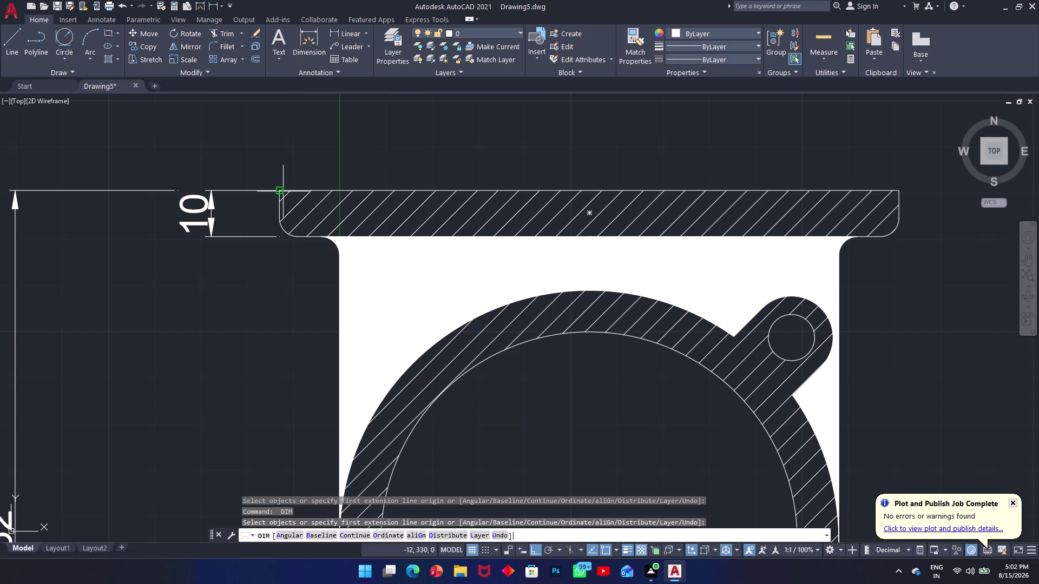
click(282, 191)
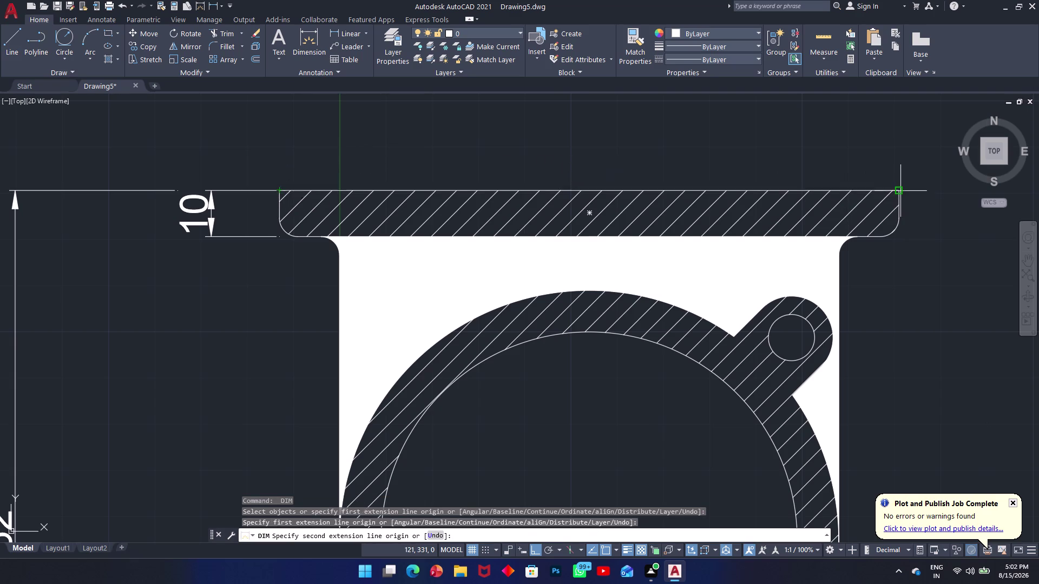
click(900, 191)
click(884, 134)
middle_drag(843, 235, 842, 236)
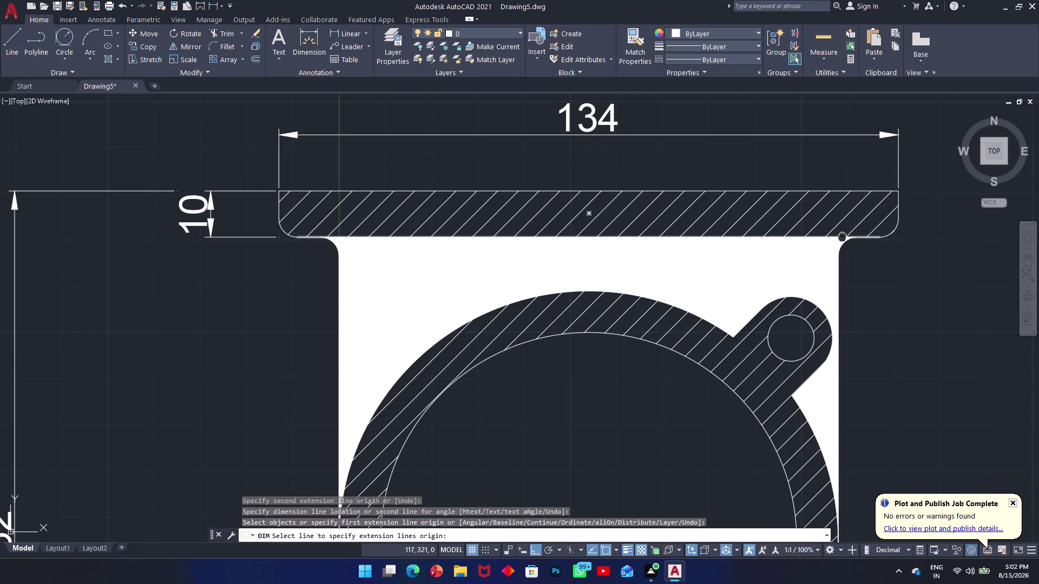
middle_drag(842, 236, 797, 286)
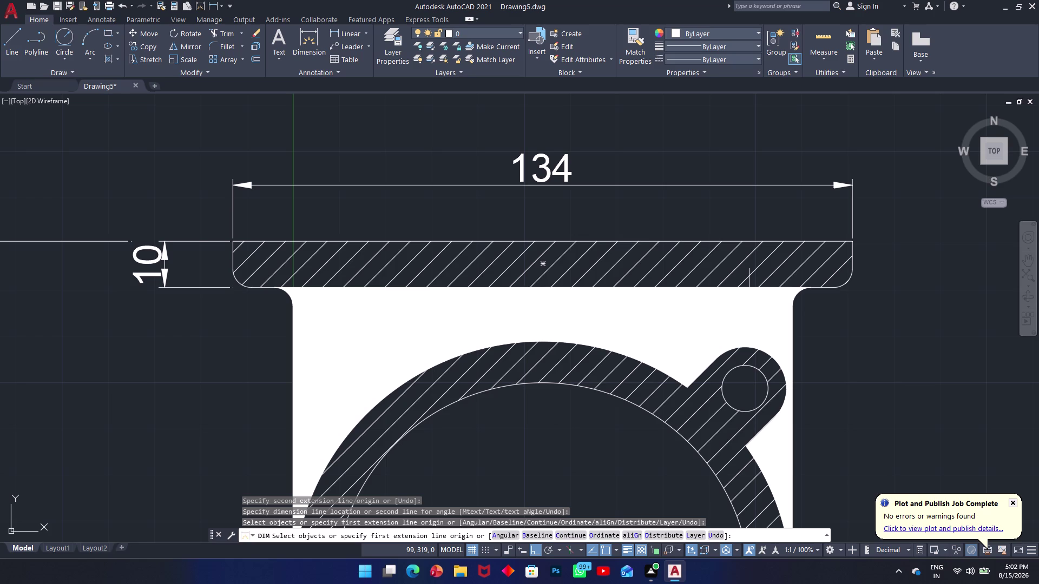
key(space)
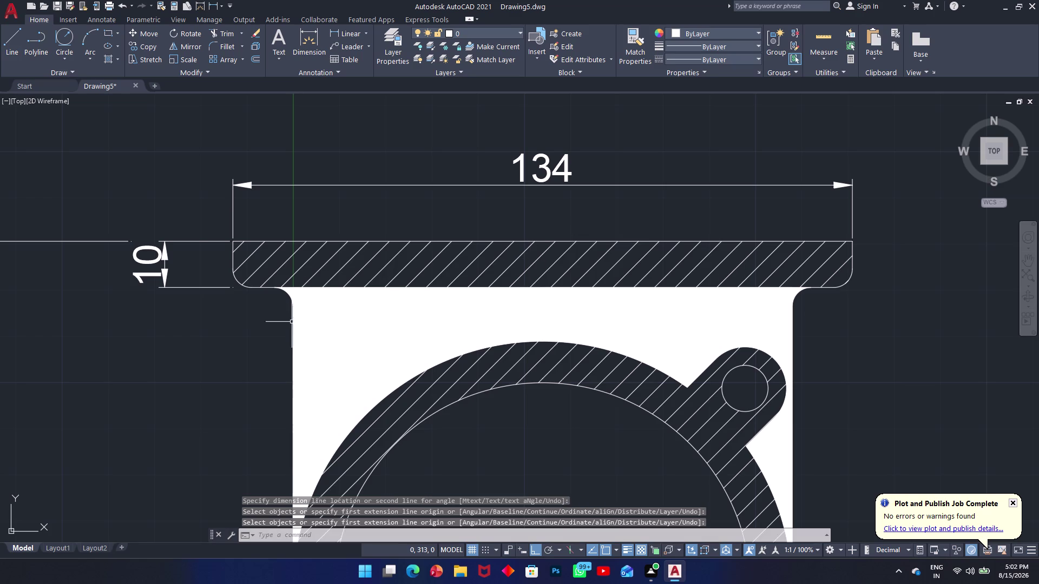
Add the 108 width dimension across the support, placed above the cap.
key(space)
middle_drag(311, 279, 291, 182)
scroll(down, 3)
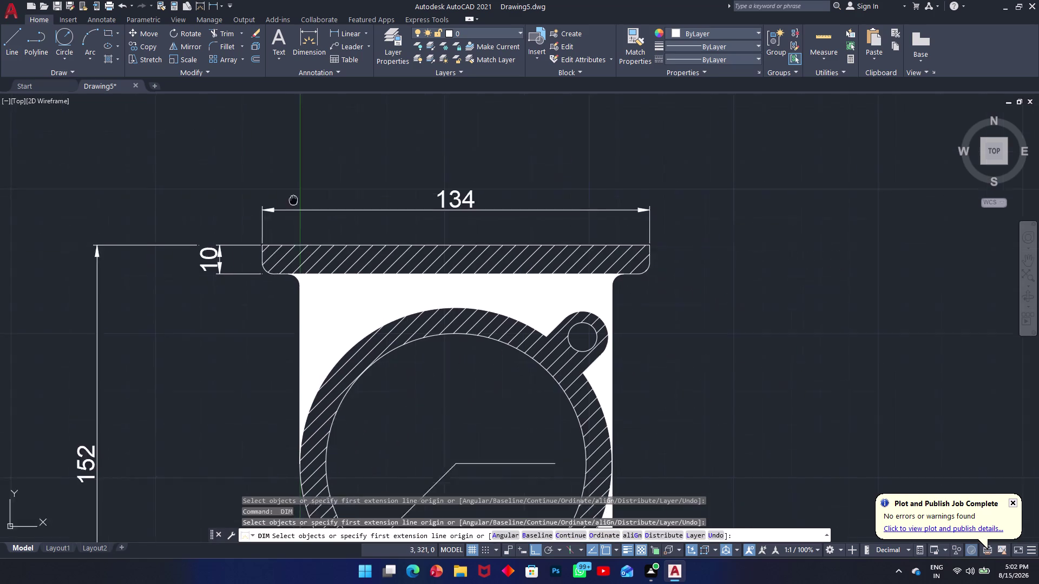
middle_drag(291, 182, 290, 89)
scroll(up, 3)
scroll(up, 3)
middle_drag(294, 246, 302, 364)
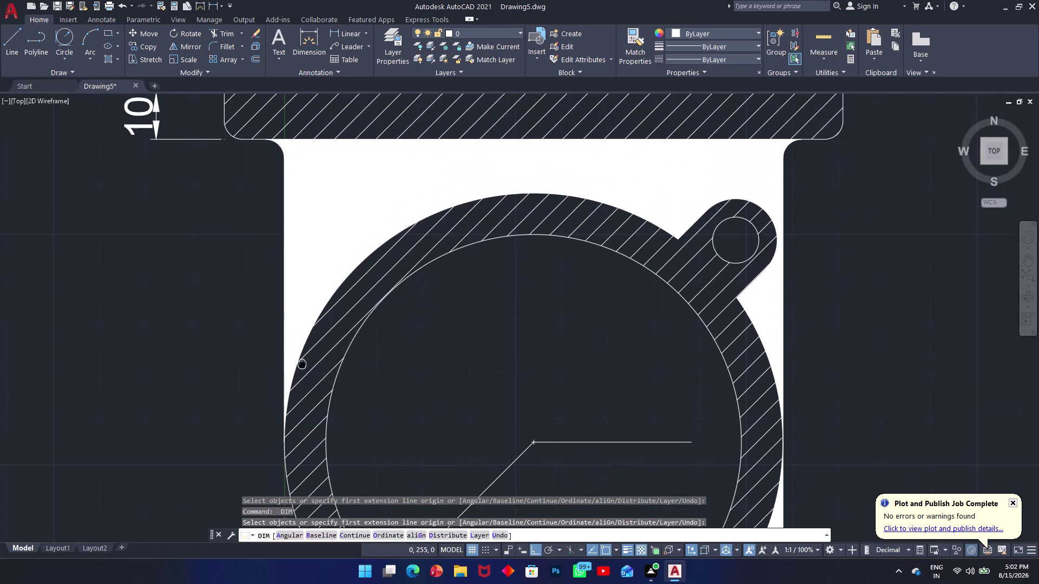
middle_drag(302, 364, 302, 367)
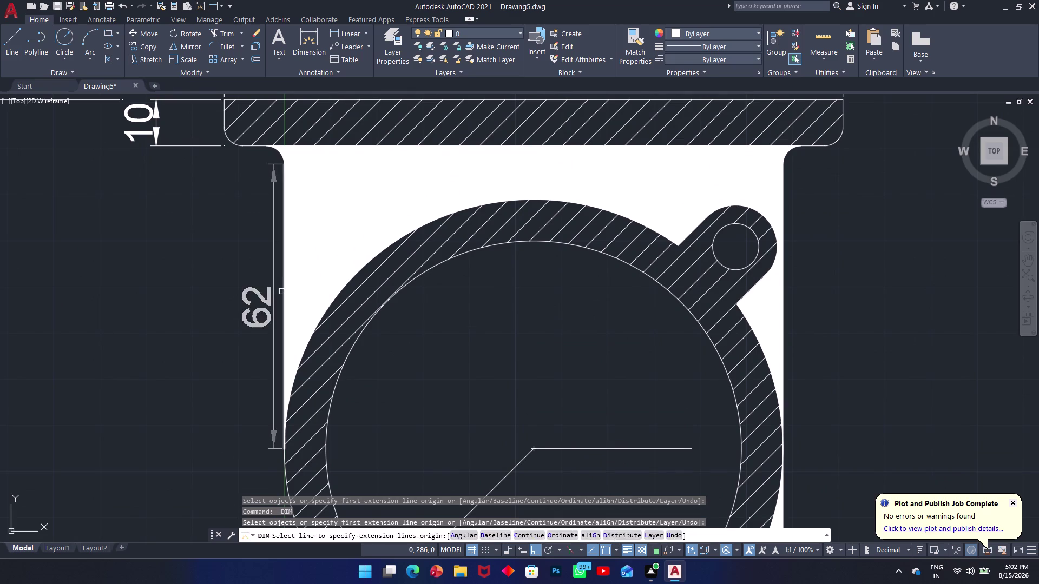
click(286, 307)
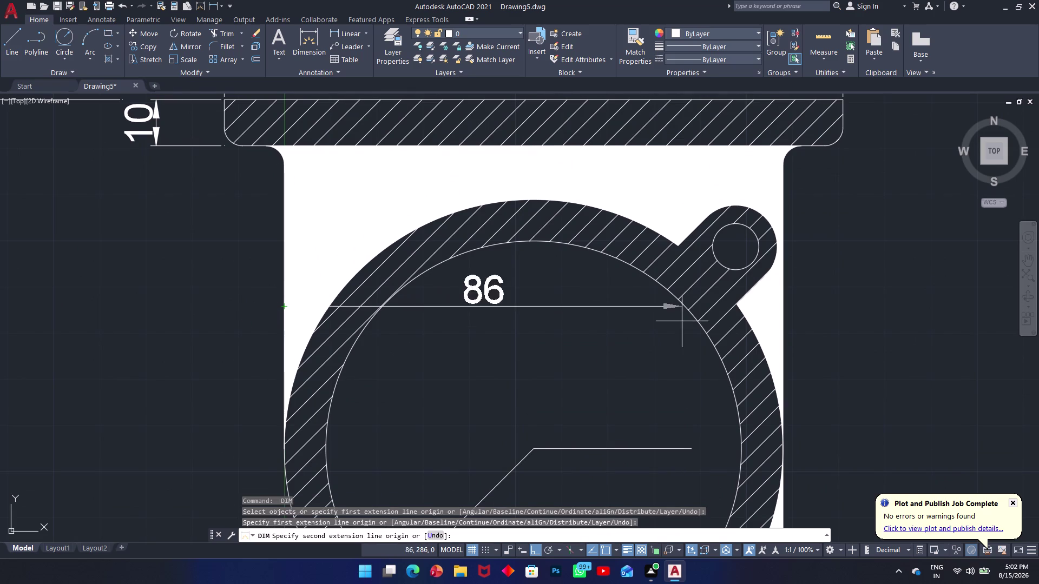
click(786, 307)
middle_drag(721, 156, 734, 406)
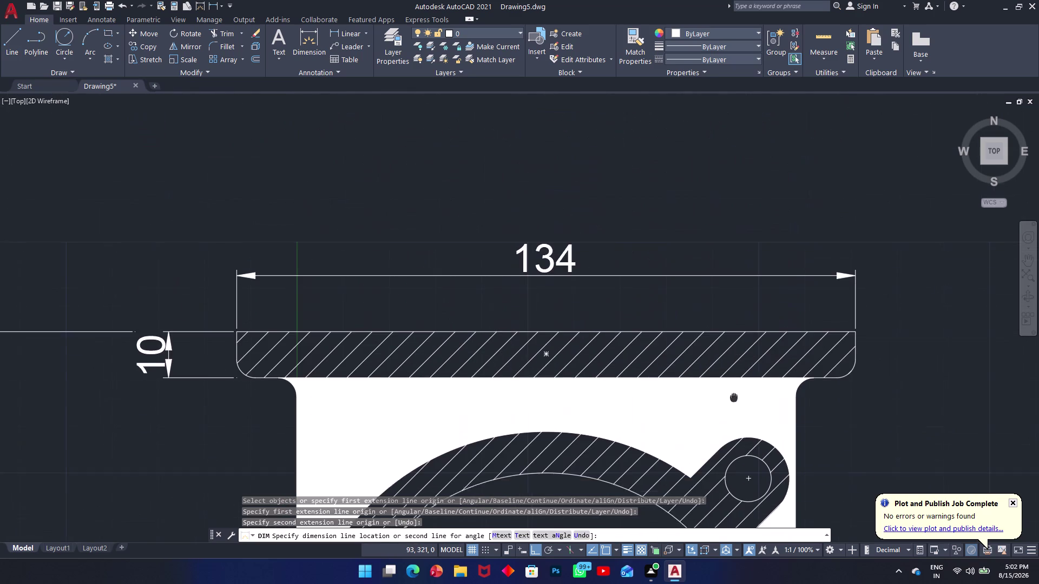
middle_drag(733, 406, 734, 407)
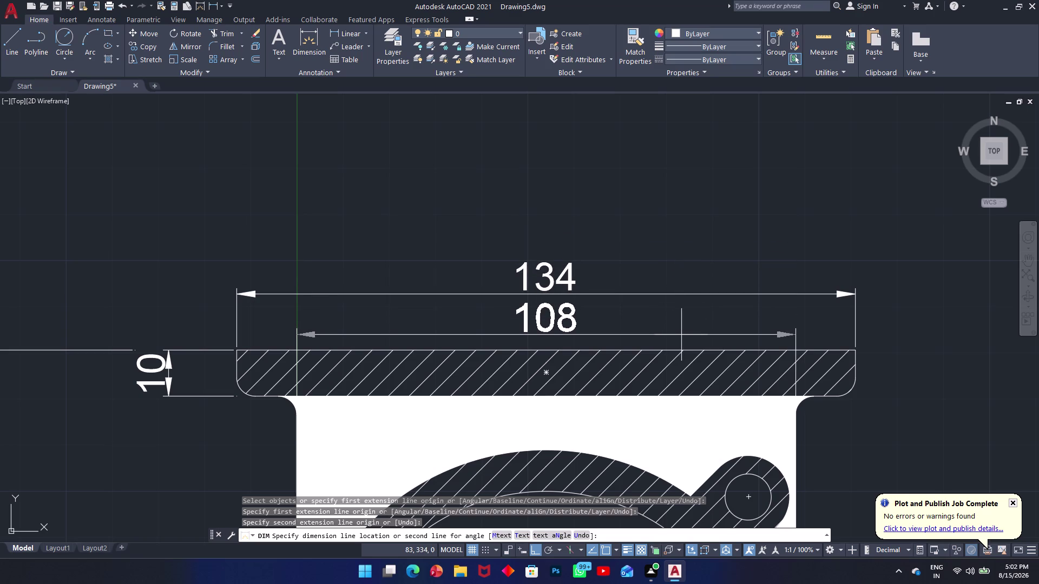
click(682, 334)
middle_drag(651, 326, 553, 170)
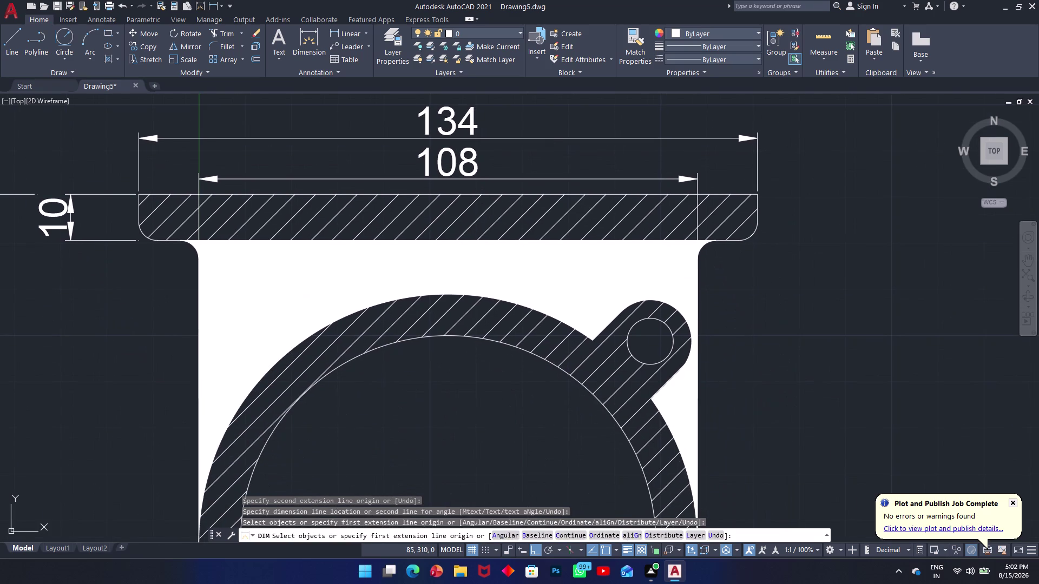
Pan to the base, cancel the stray 34 dimension, and restart dimensioning.
middle_drag(610, 328, 456, 224)
middle_drag(445, 316, 494, 196)
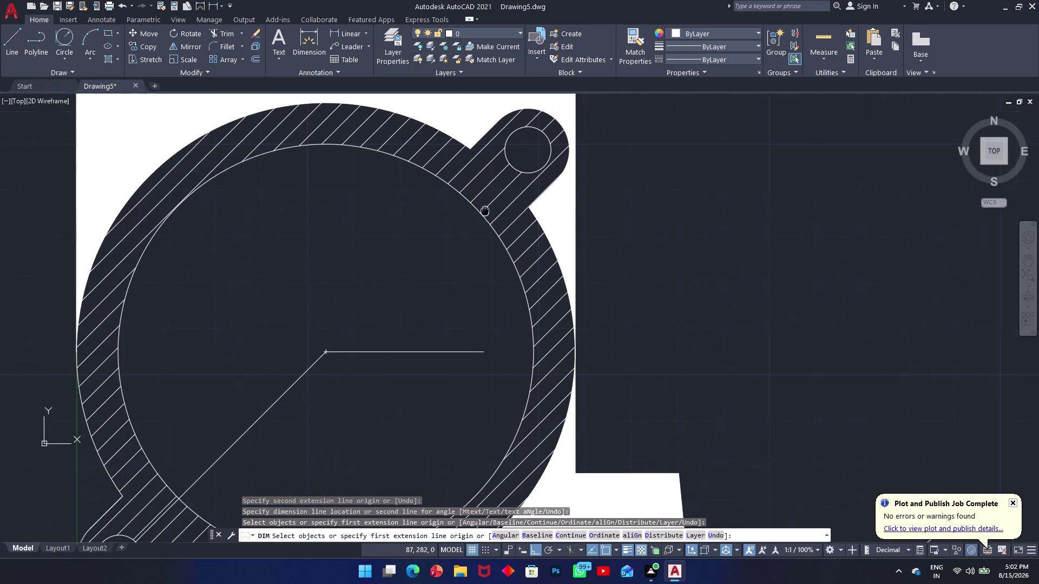
middle_drag(494, 196, 503, 187)
middle_drag(439, 292, 641, 185)
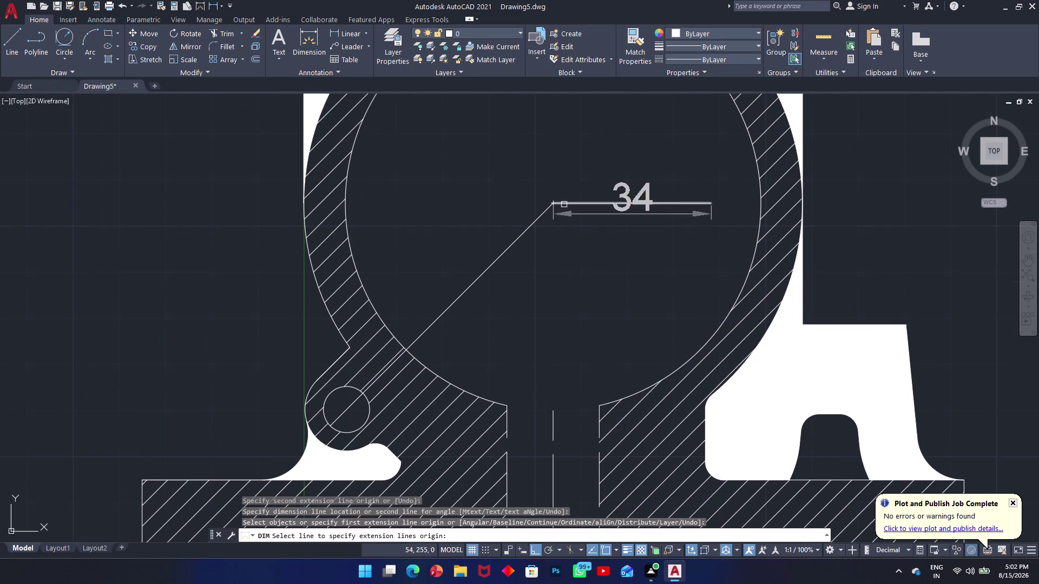
key(space)
key(space)
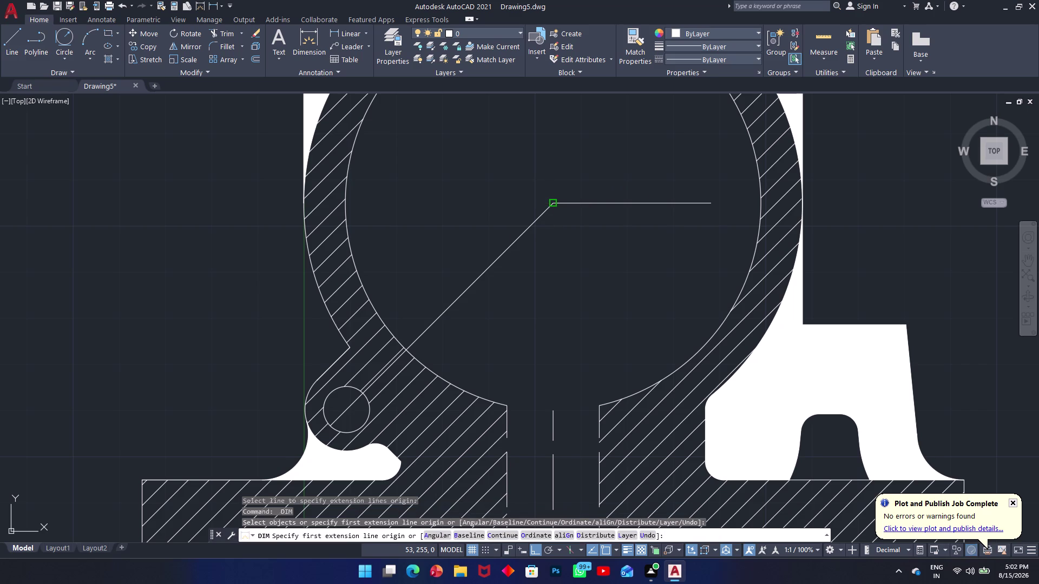
Dimension the 76 height from bore centre to base bottom, left of the block.
click(549, 202)
middle_drag(290, 220, 342, 60)
scroll(down, 3)
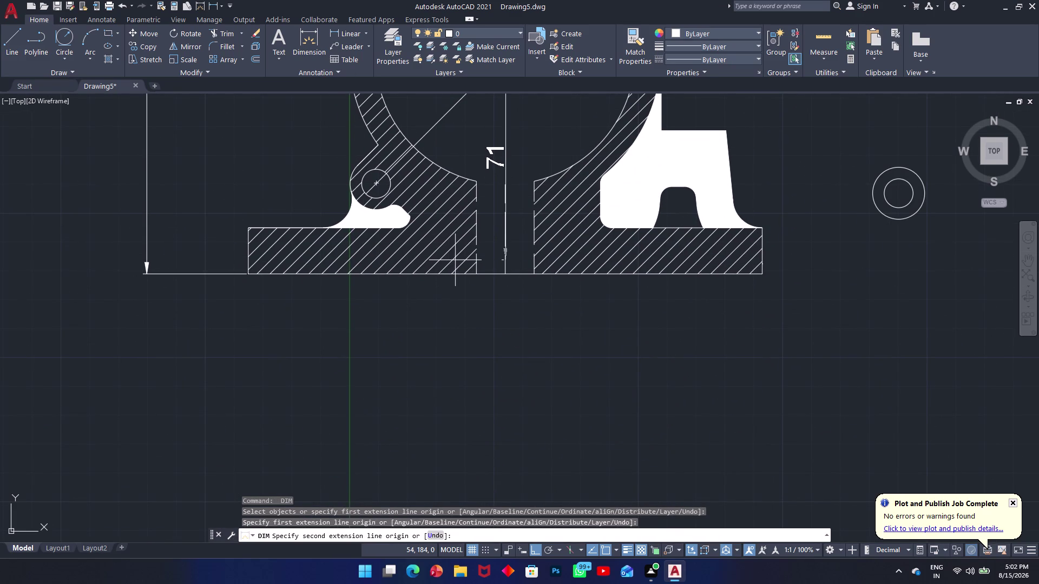
click(507, 276)
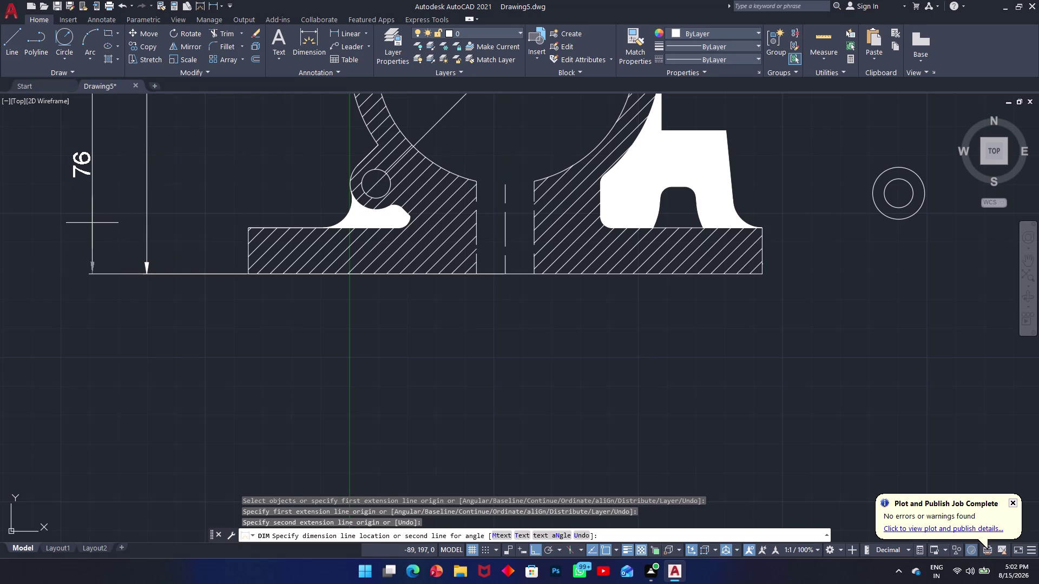
click(194, 225)
scroll(up, 3)
middle_drag(216, 200, 230, 435)
scroll(down, 3)
scroll(up, 3)
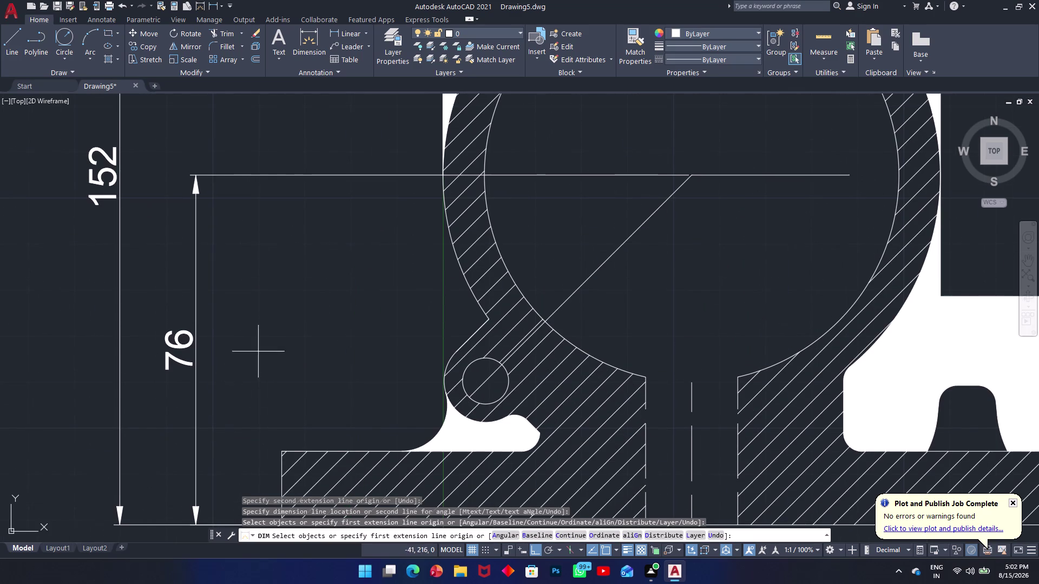
middle_drag(338, 353, 334, 277)
scroll(down, 3)
key(space)
key(space)
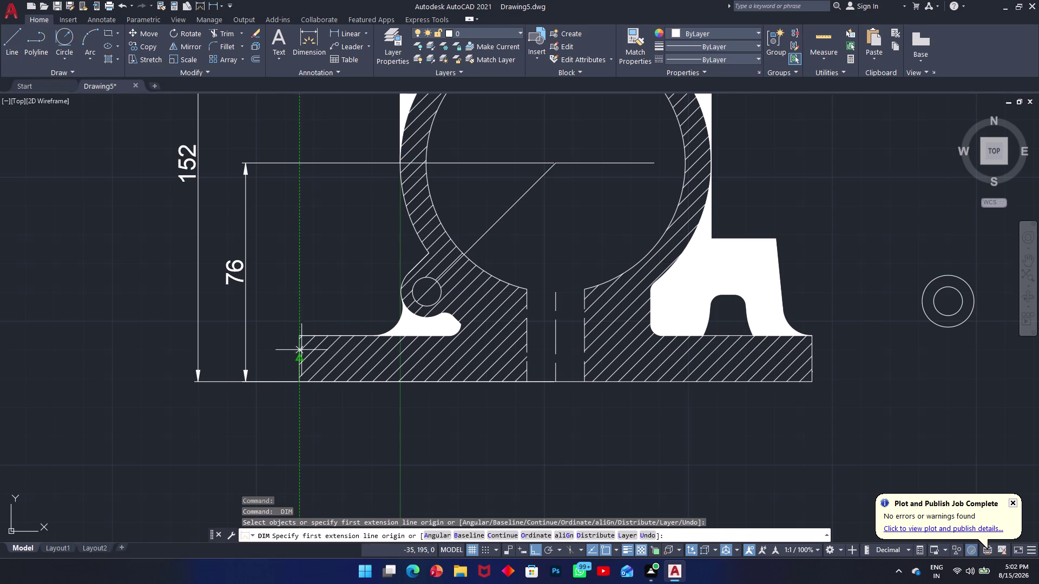
scroll(up, 3)
Dimension the base thickness as 16.
click(289, 296)
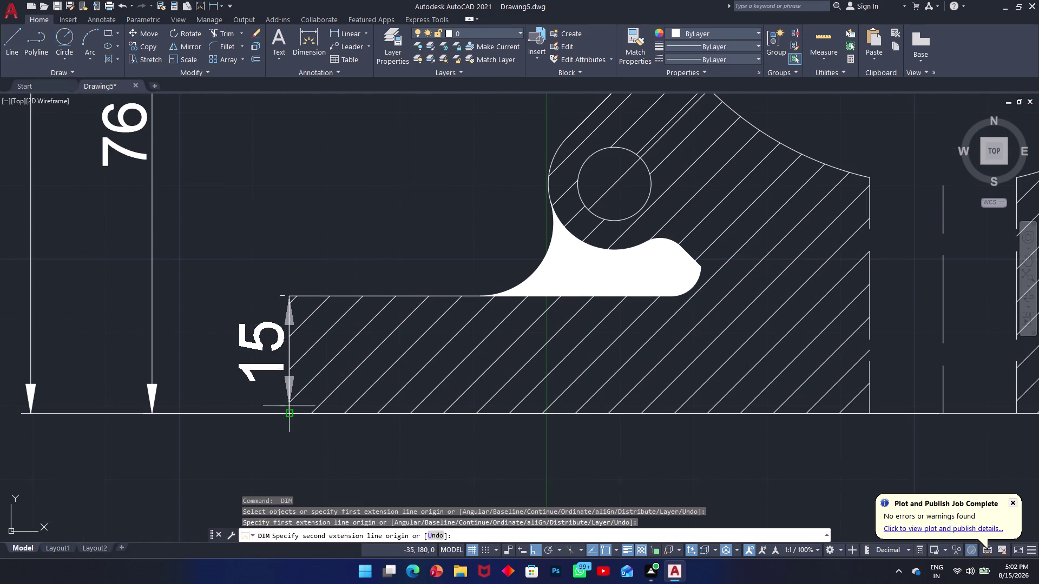
click(289, 416)
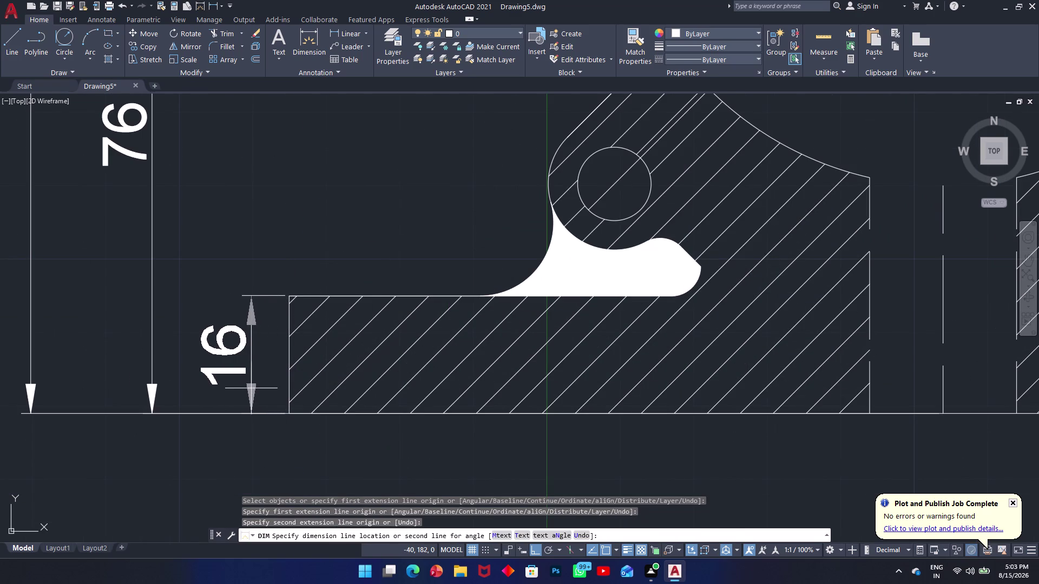
click(234, 367)
key(space)
middle_drag(293, 284, 291, 296)
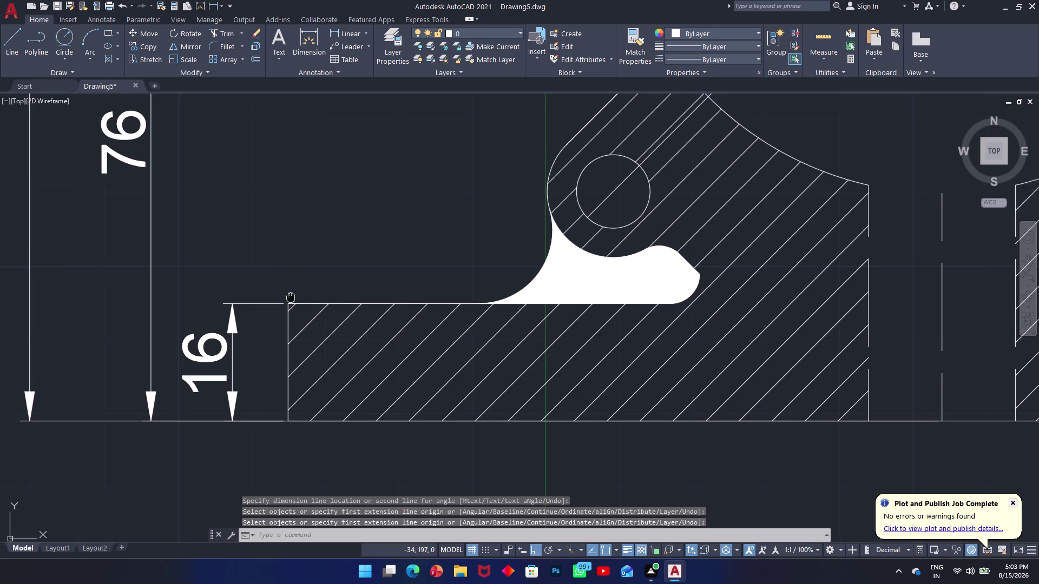
middle_drag(291, 297, 179, 408)
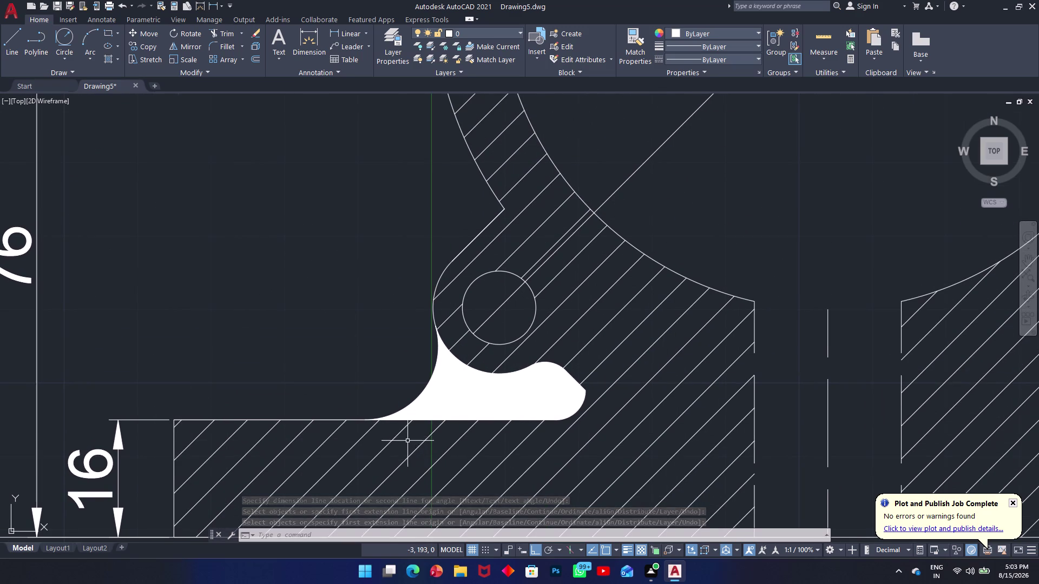
Add a 52 horizontal dimension below the base, ending at the base ledge.
key(space)
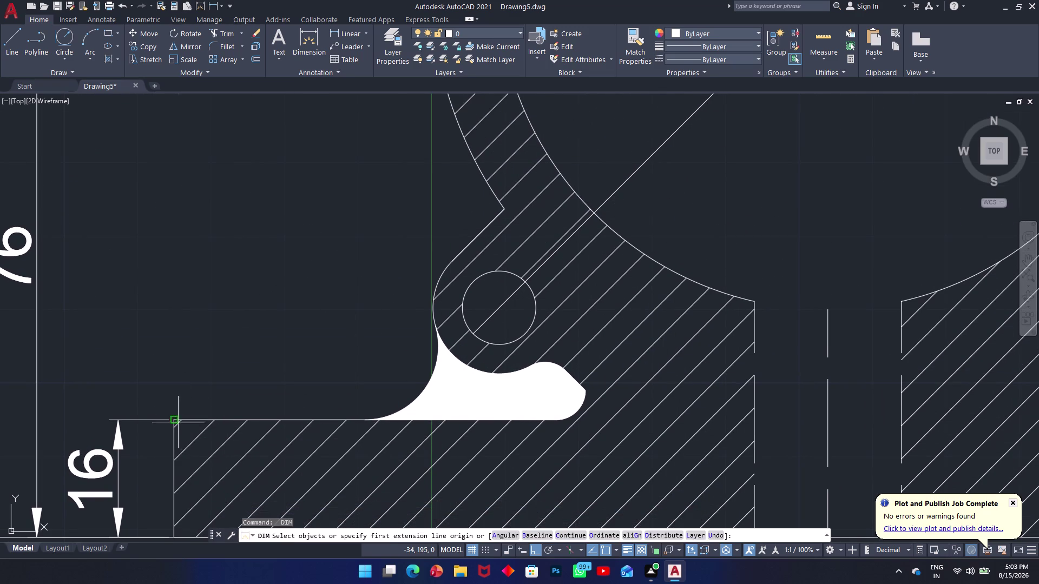
click(175, 419)
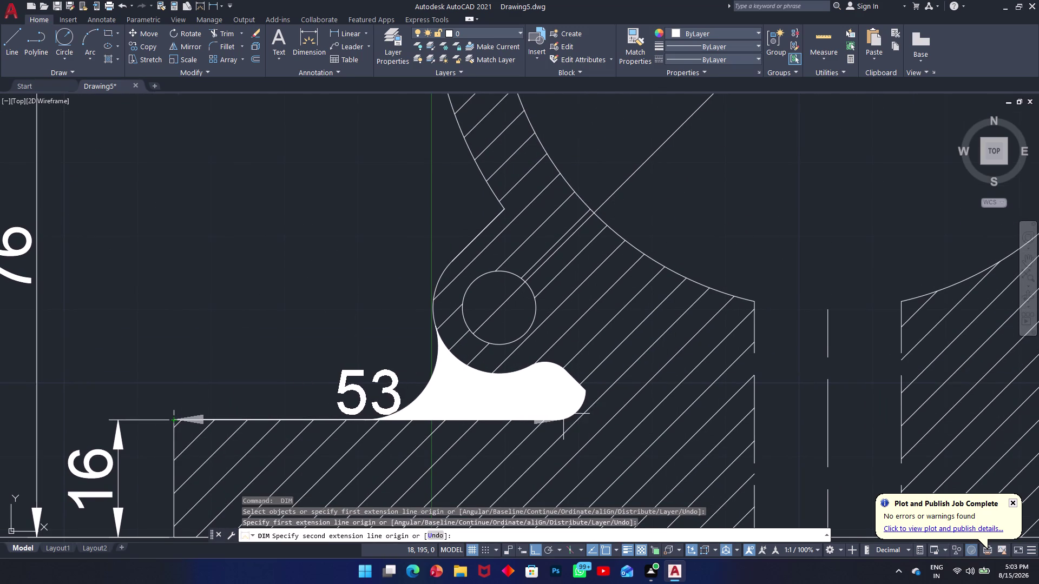
click(557, 423)
middle_drag(549, 480, 538, 189)
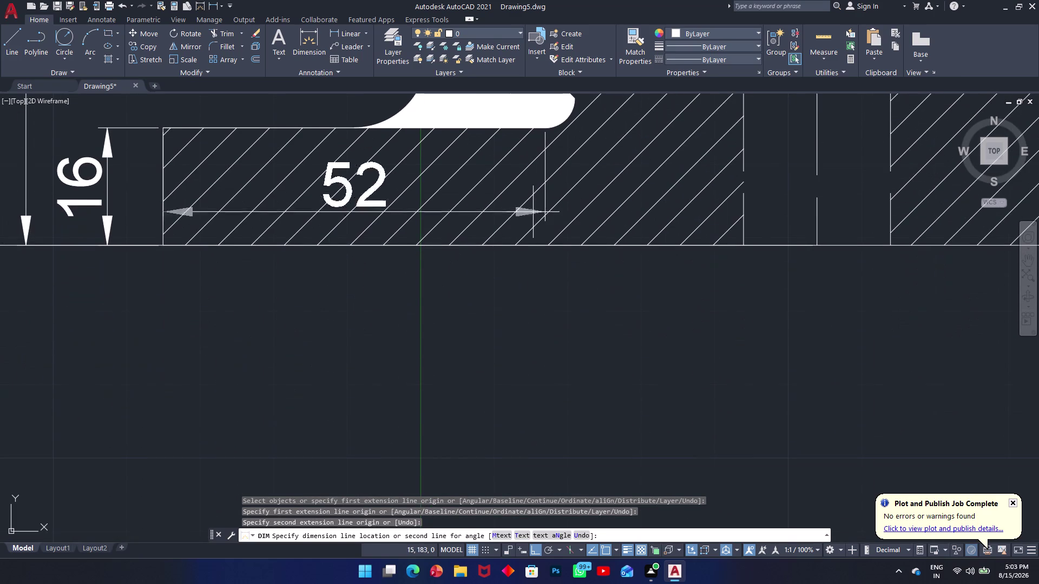
click(516, 383)
key(space)
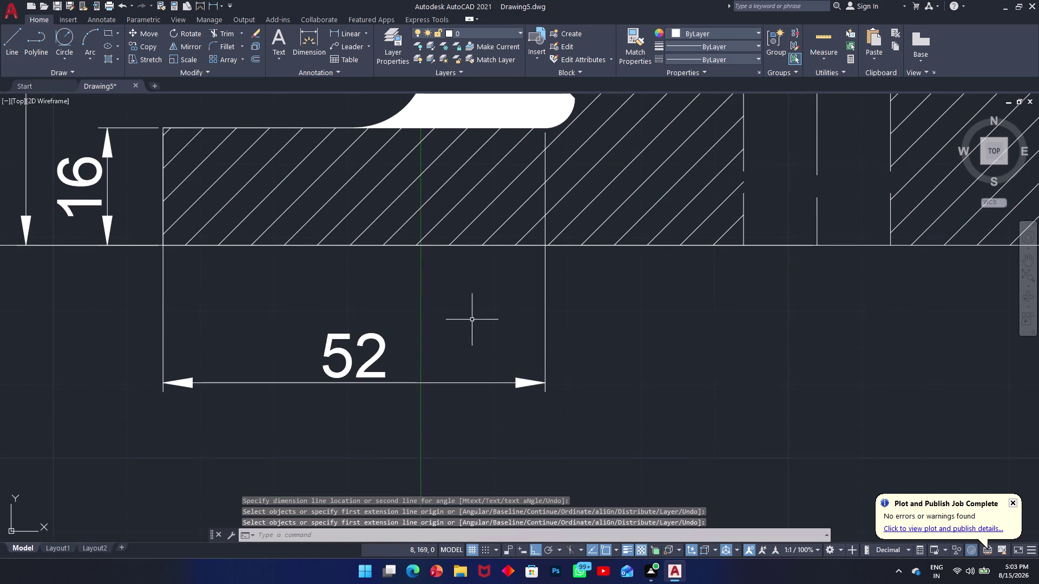
middle_drag(389, 317, 388, 338)
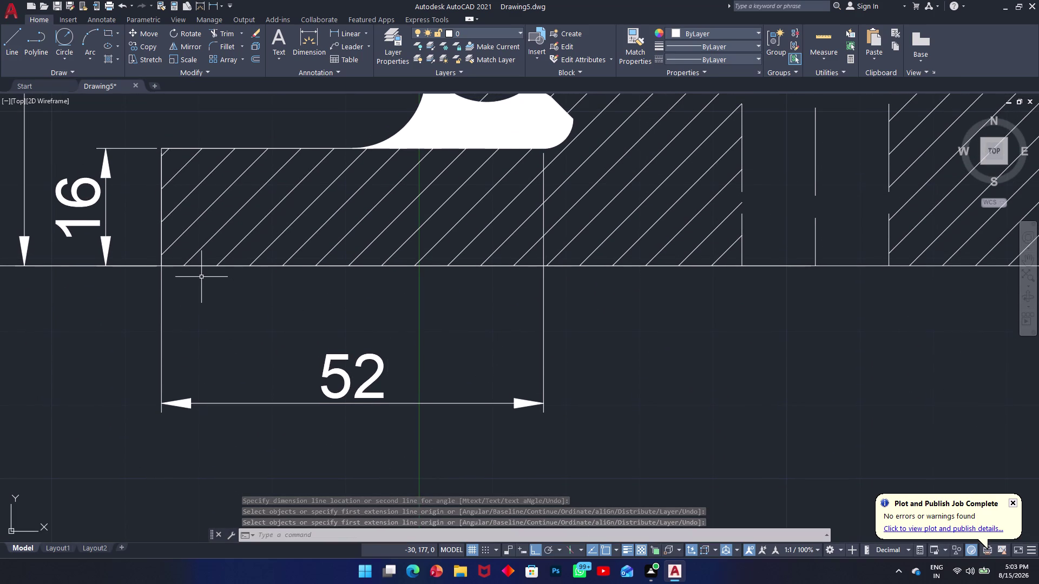
Begin an 89 dimension from the base corner to the centre line, then cancel it.
key(space)
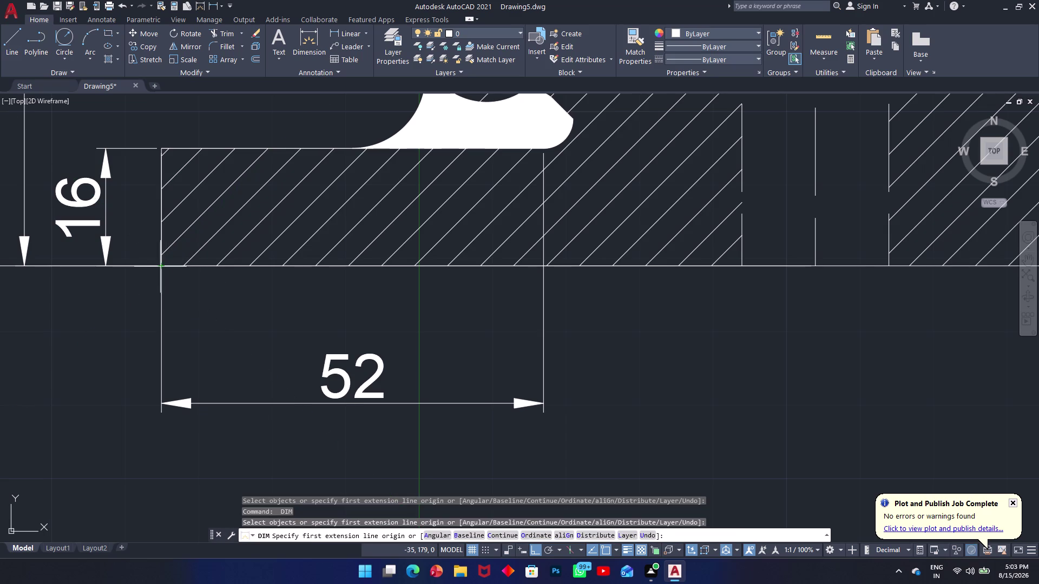
click(161, 267)
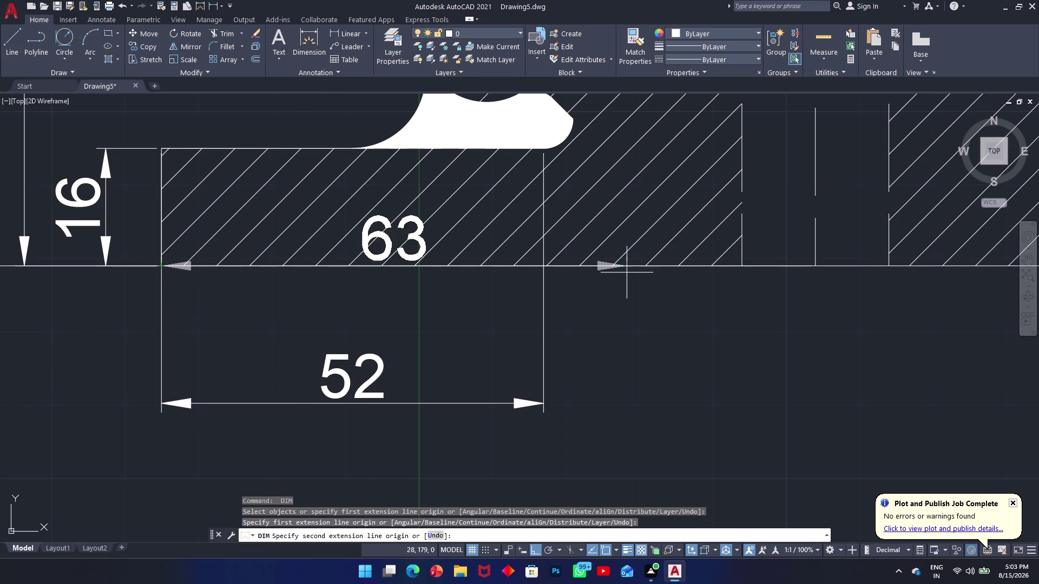
middle_drag(667, 273, 199, 276)
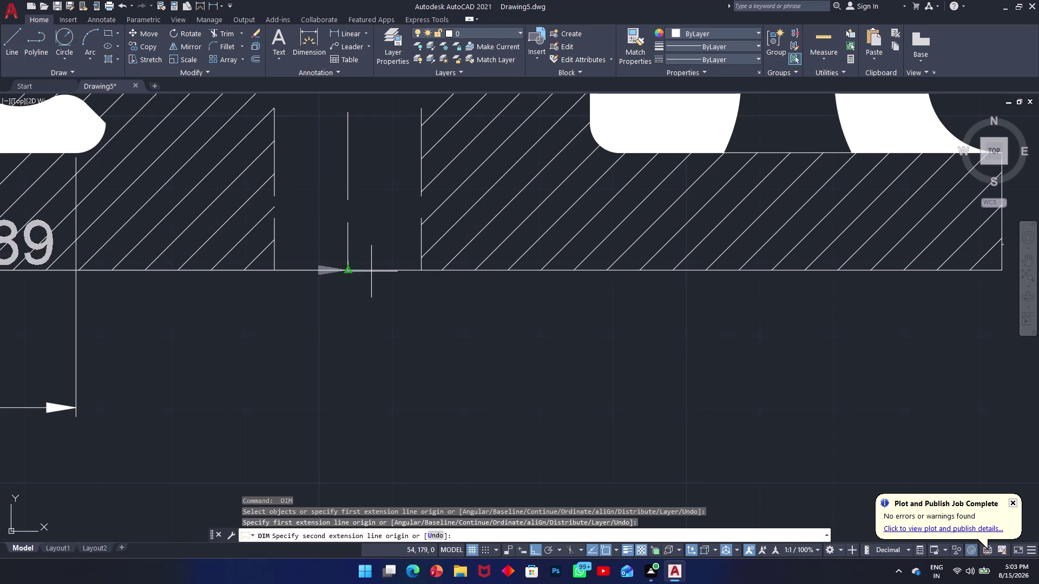
click(345, 271)
middle_drag(336, 358, 485, 348)
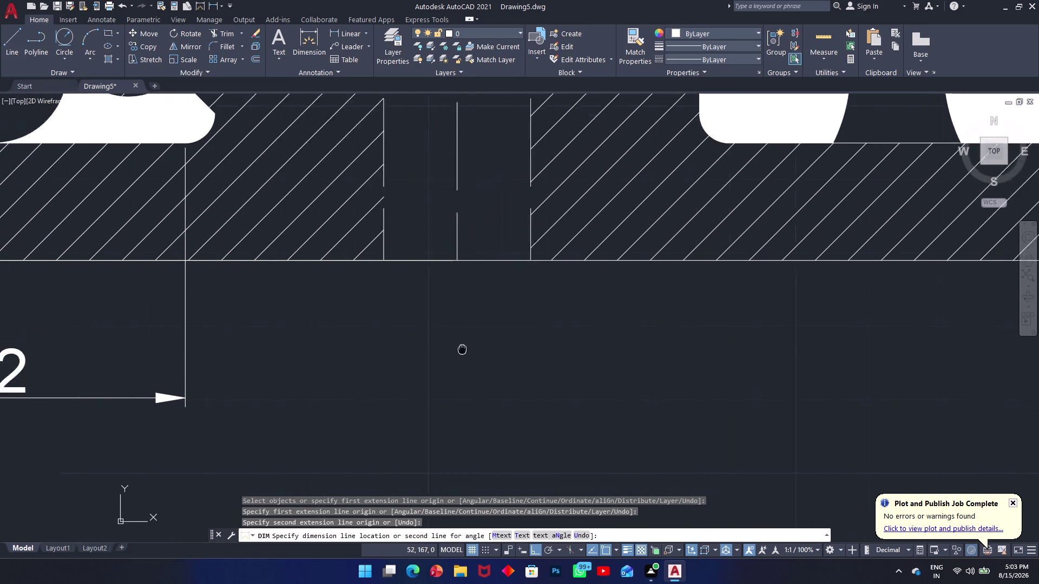
middle_drag(484, 348, 817, 335)
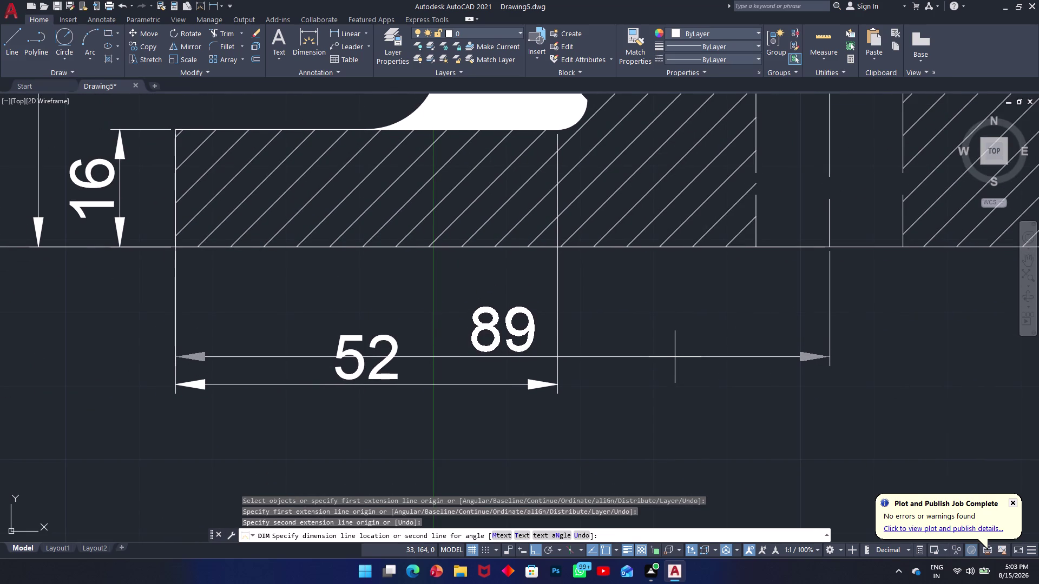
key(Escape)
key(space)
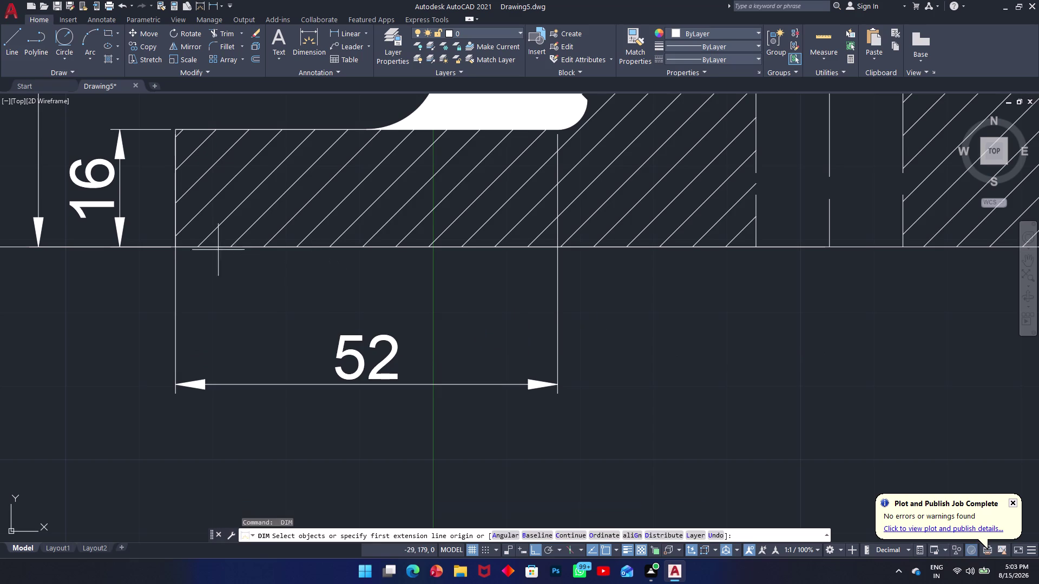
key(space)
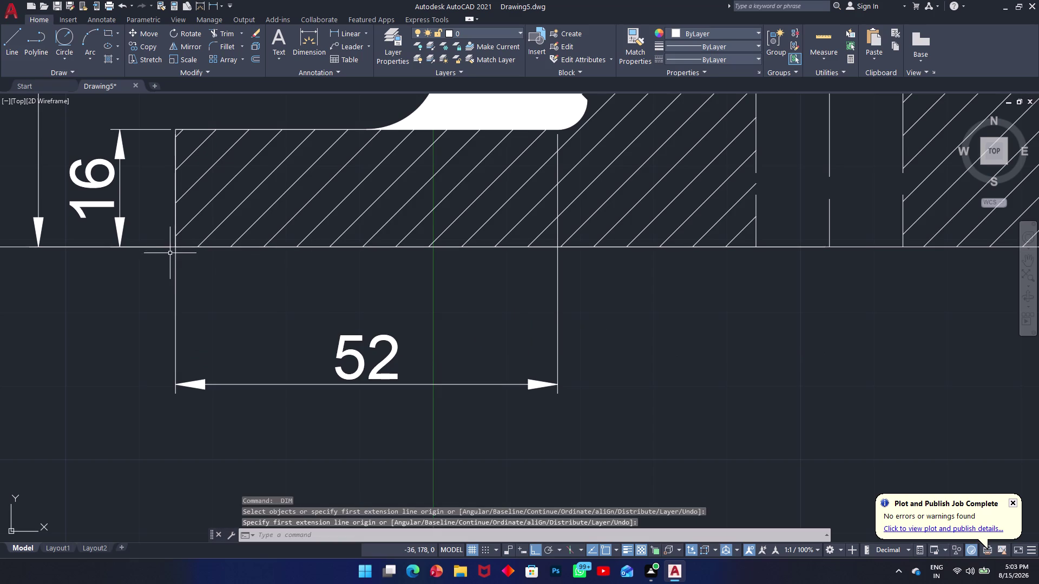
Dimension 89 from the base's left corner to the centre line, below the 52.
key(space)
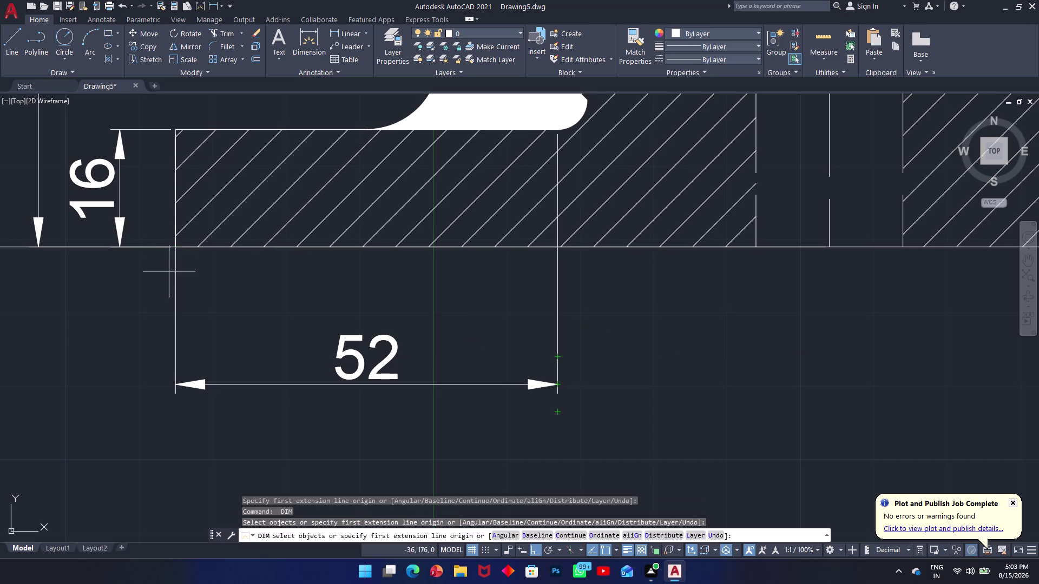
click(177, 248)
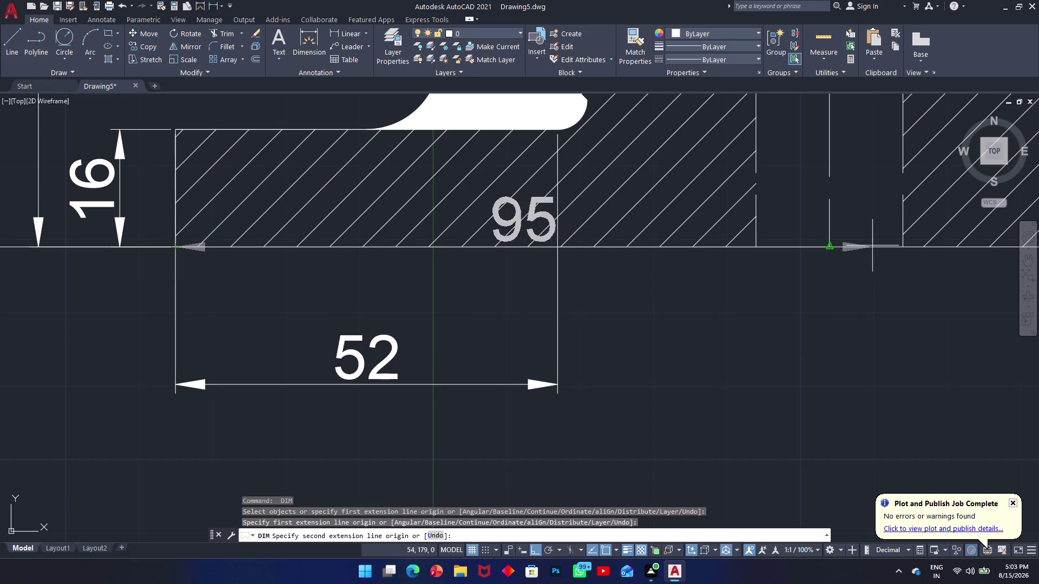
click(829, 246)
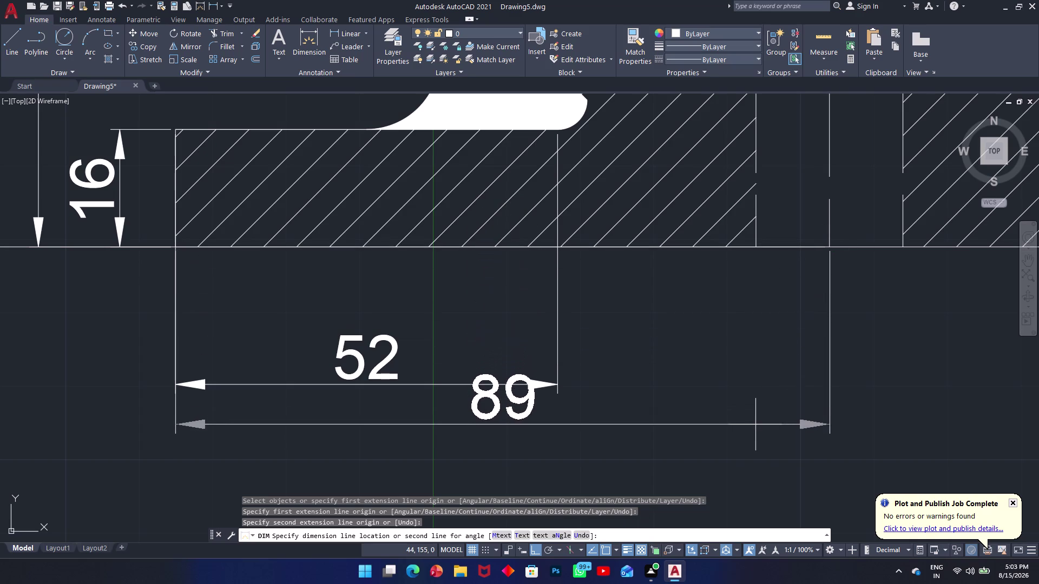
click(750, 457)
middle_drag(784, 354, 734, 194)
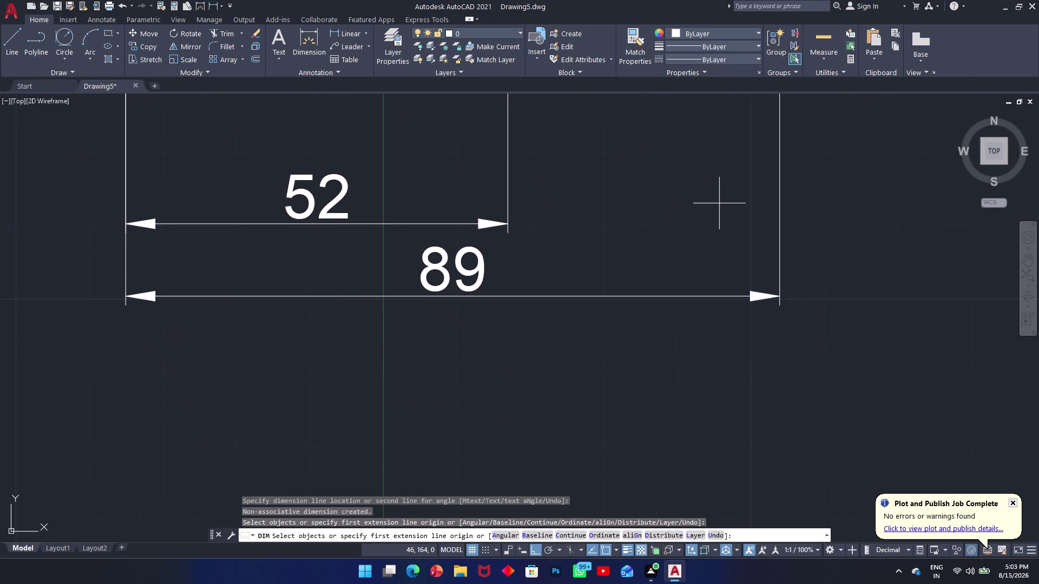
key(space)
middle_drag(754, 205, 659, 405)
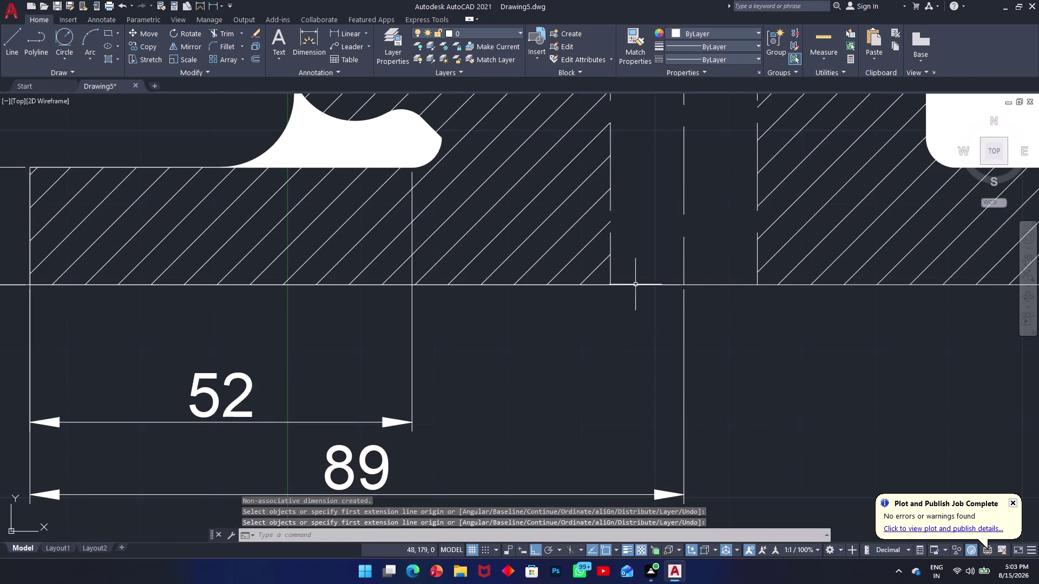
Dimension the central gap in the base as 20, just under the base.
key(space)
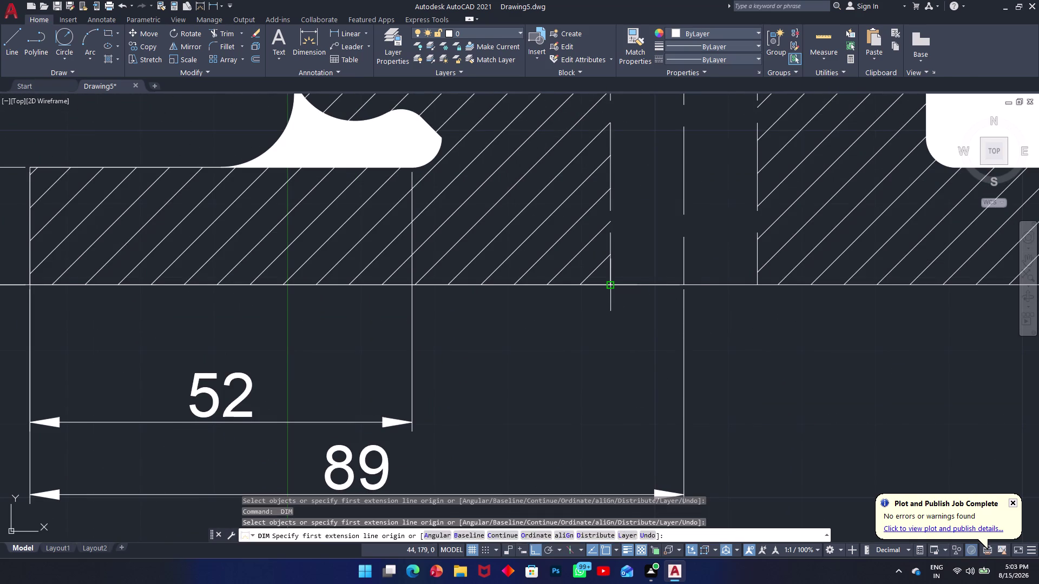
click(610, 286)
click(755, 282)
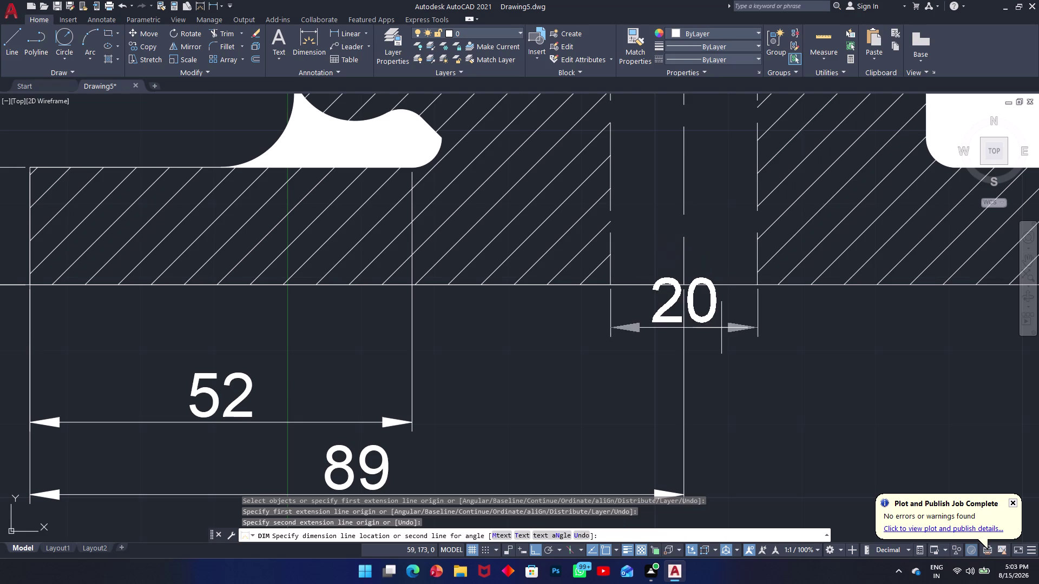
click(718, 337)
middle_drag(584, 349, 704, 196)
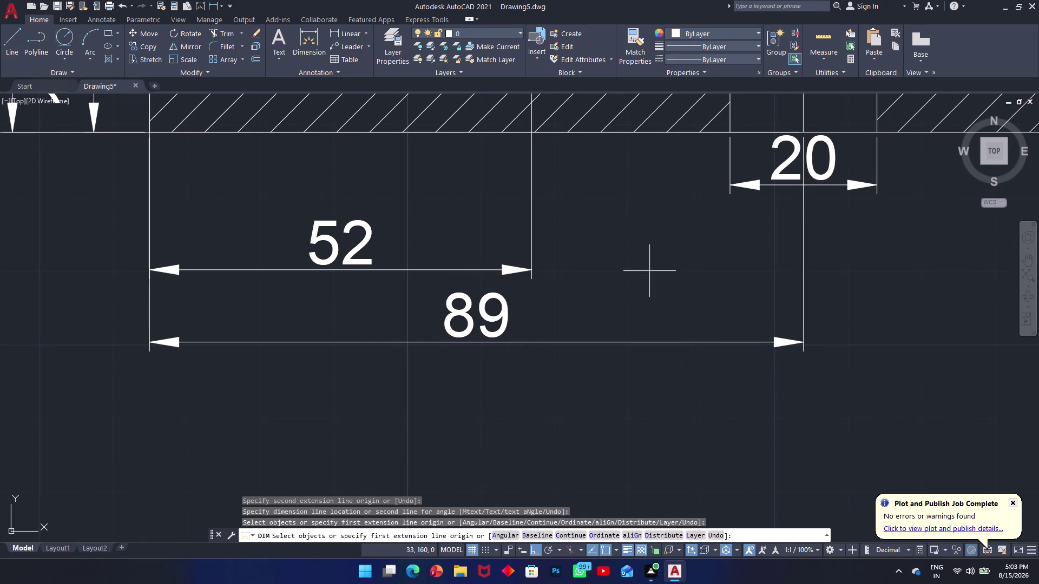
scroll(down, 3)
key(space)
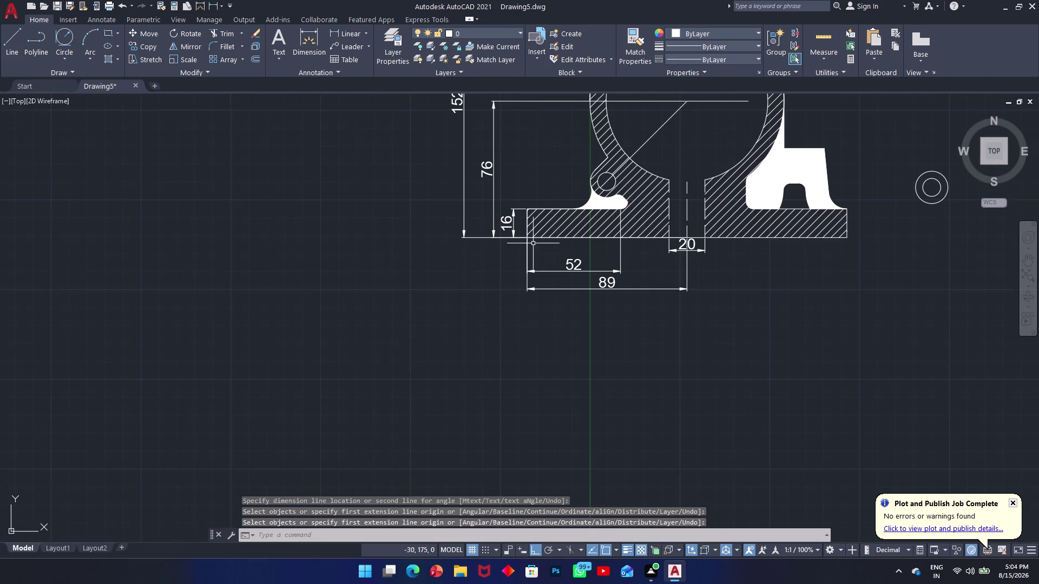
Dimension the base's full width corner to corner as 178, below the 89 dimension.
key(space)
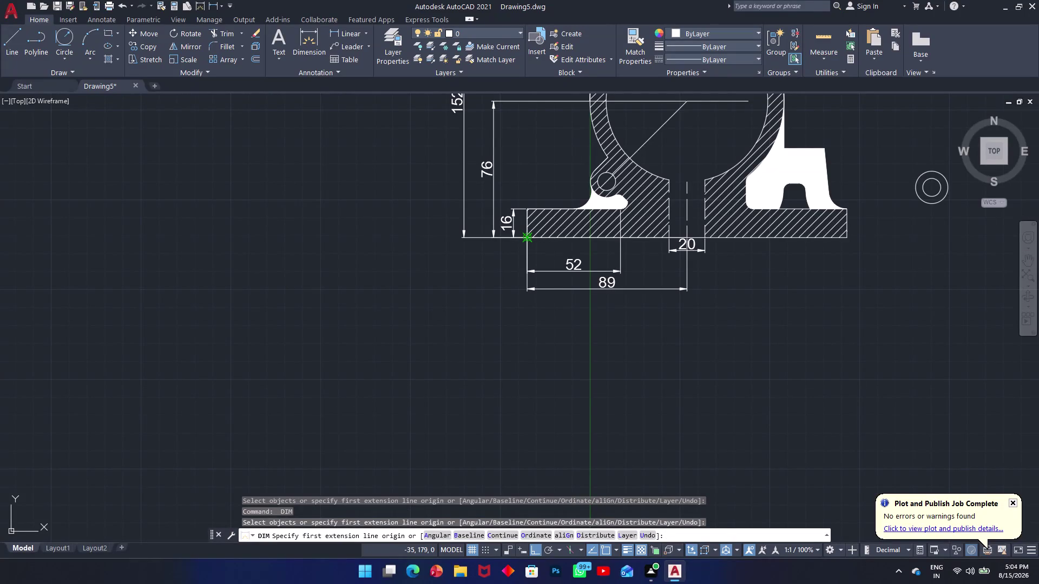
click(527, 238)
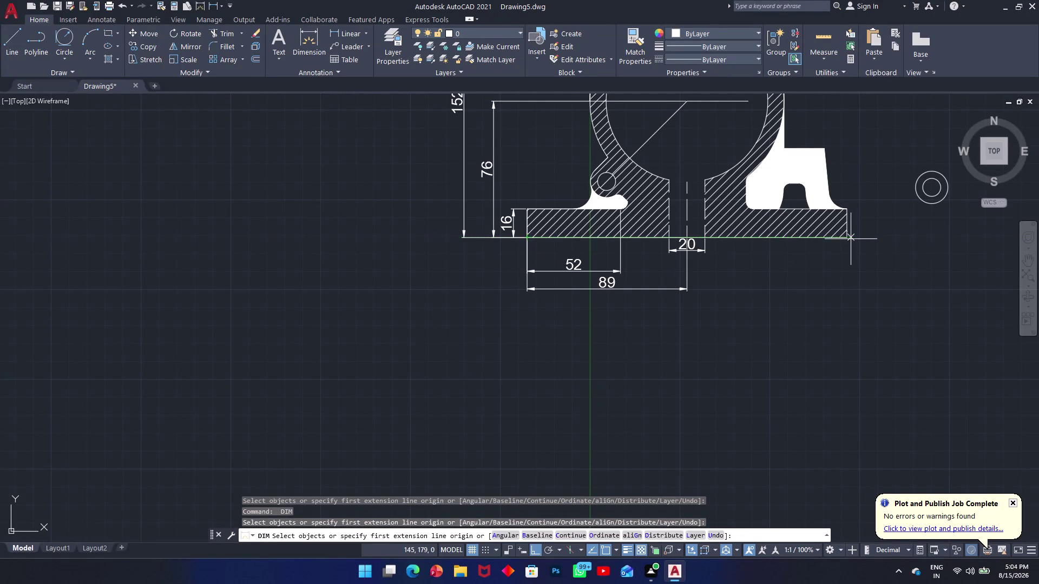
click(845, 237)
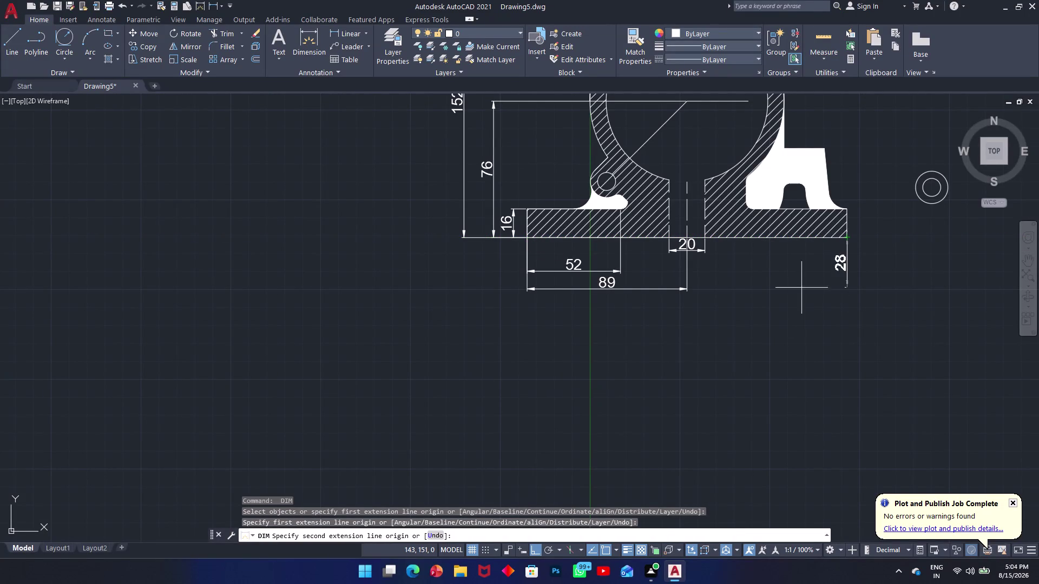
click(526, 236)
click(543, 324)
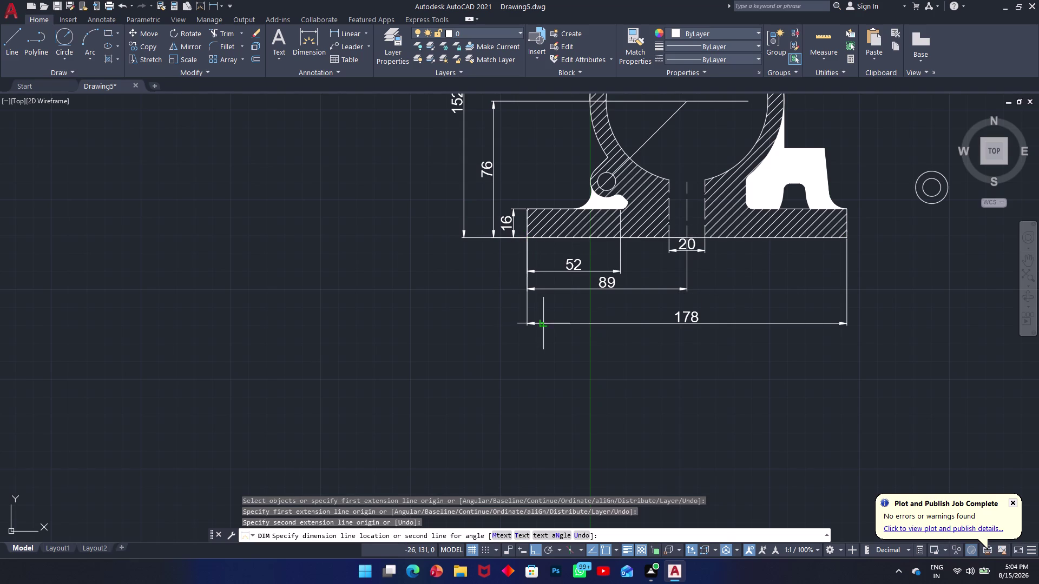
middle_drag(827, 266, 635, 382)
scroll(up, 3)
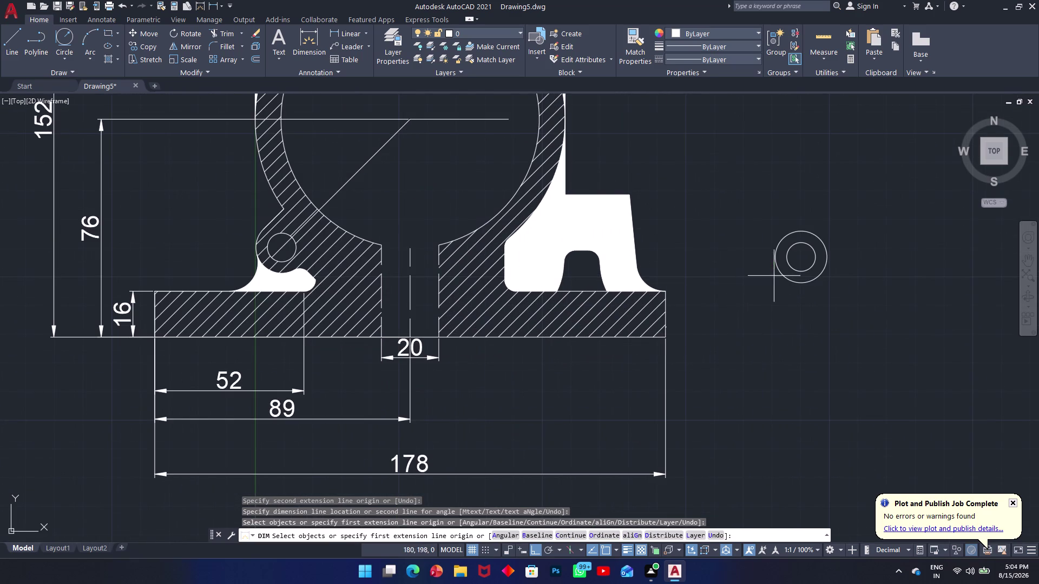
key(space)
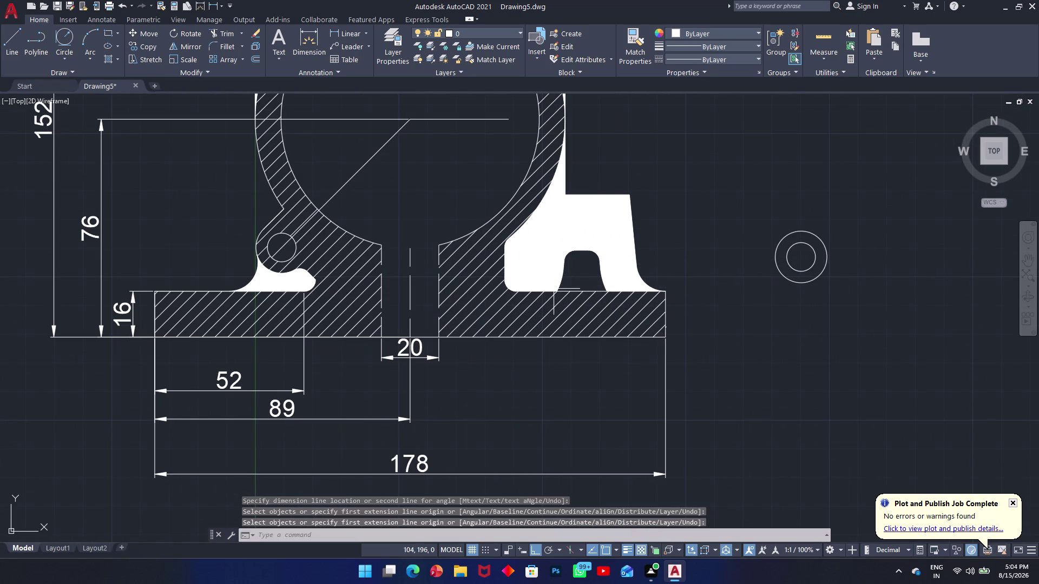
middle_drag(560, 290, 525, 383)
scroll(up, 3)
key(space)
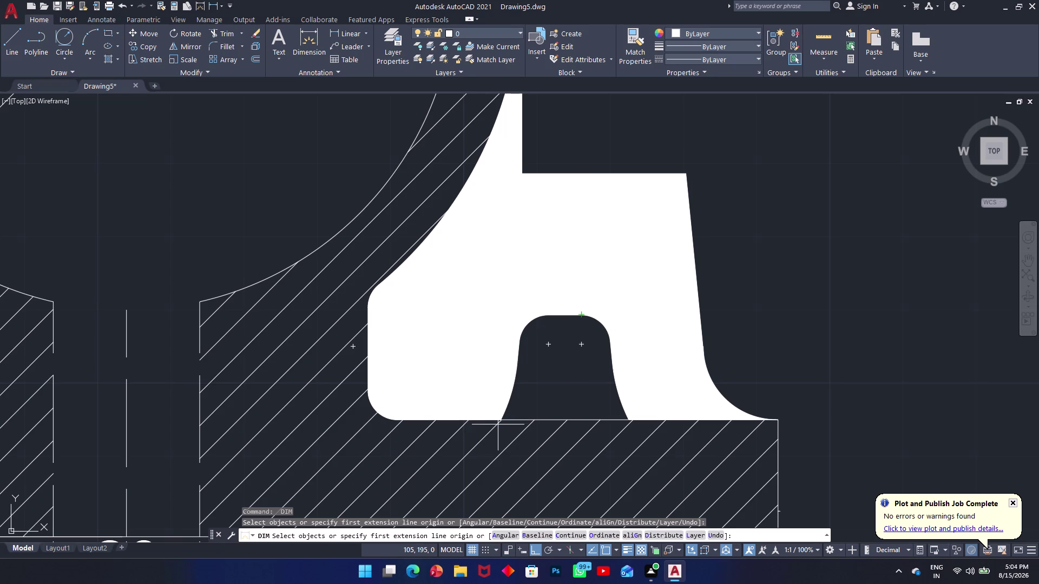
scroll(up, 3)
middle_drag(523, 413, 575, 341)
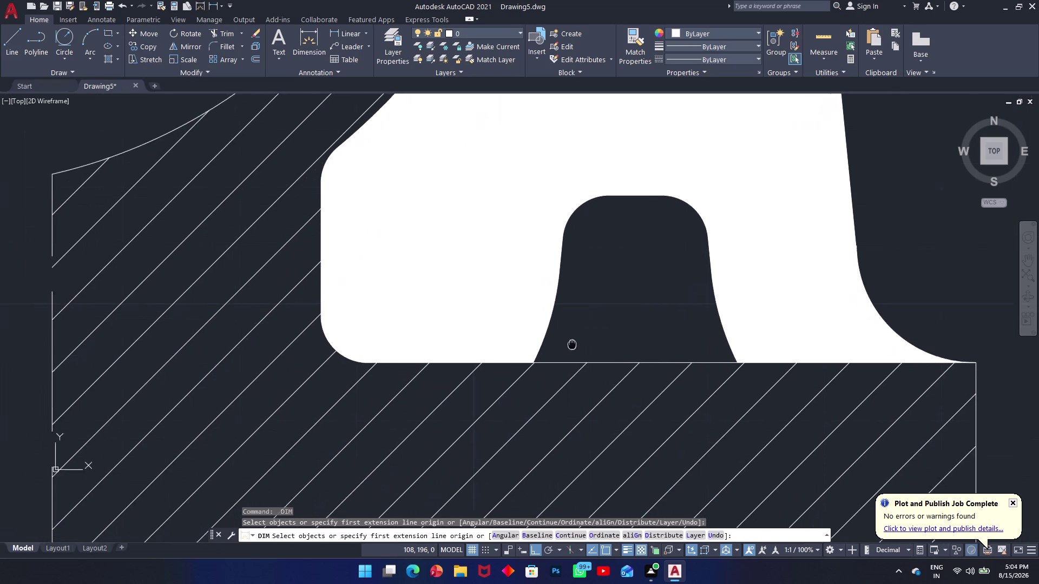
middle_drag(575, 341, 571, 356)
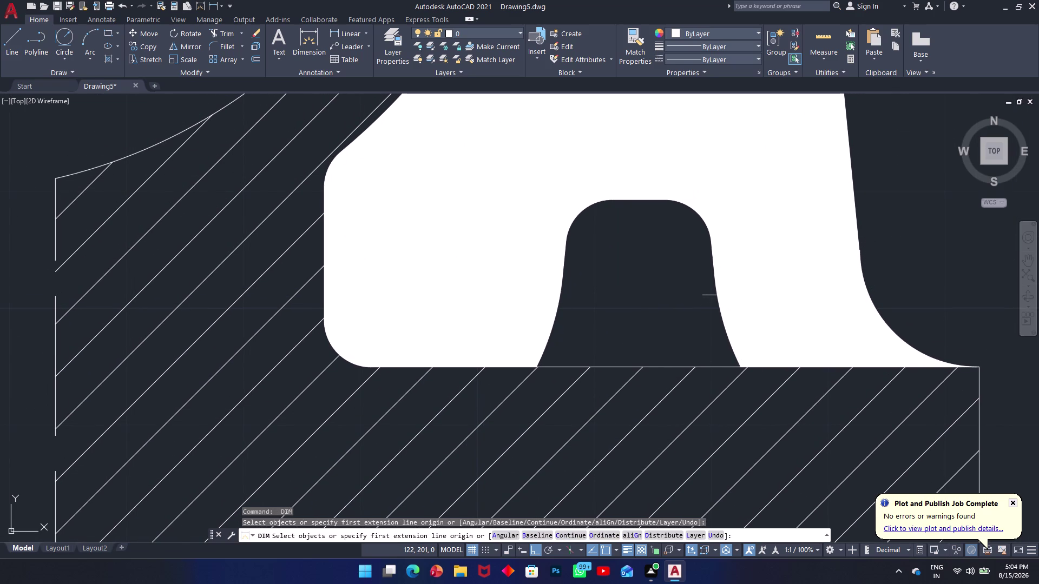
click(728, 296)
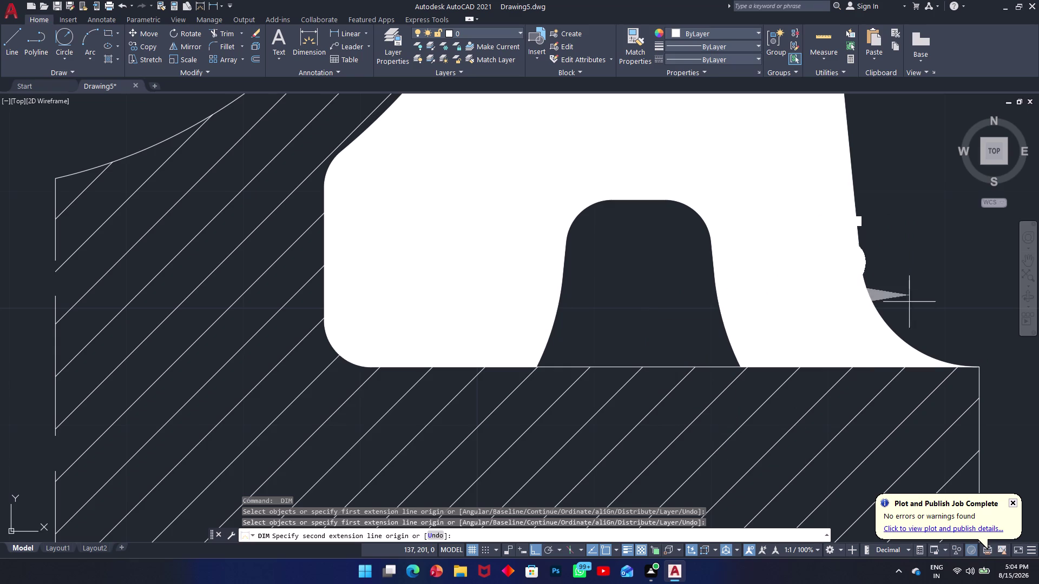
click(863, 270)
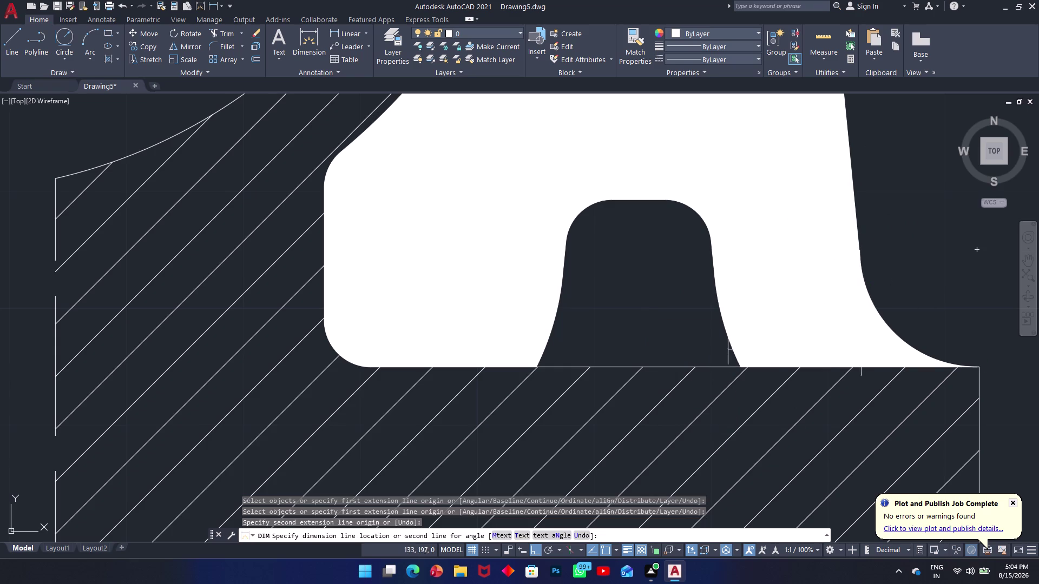
middle_drag(857, 468, 886, 194)
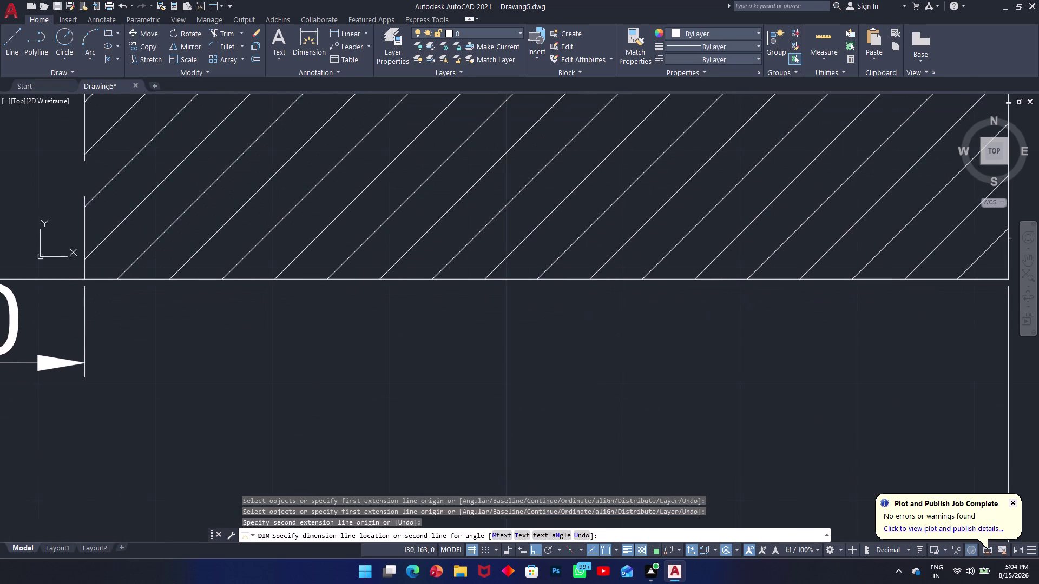
key(Escape)
middle_drag(873, 300, 785, 583)
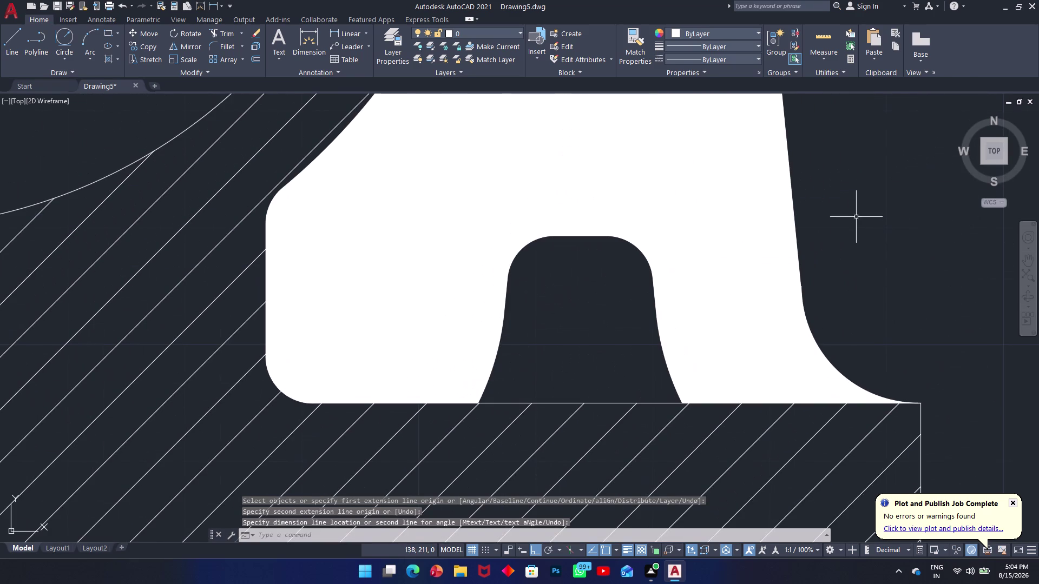
right_click(718, 255)
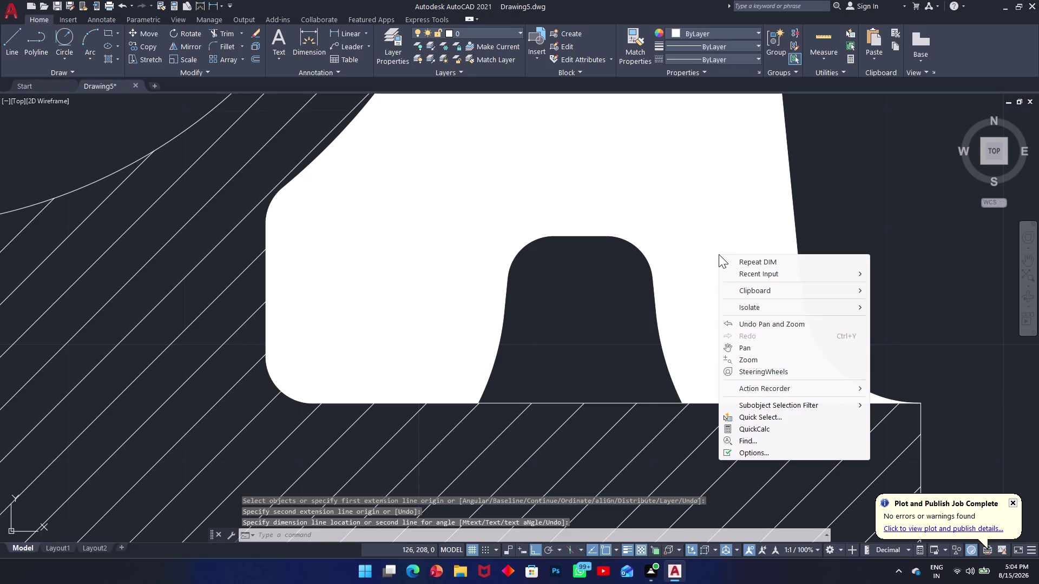
click(719, 255)
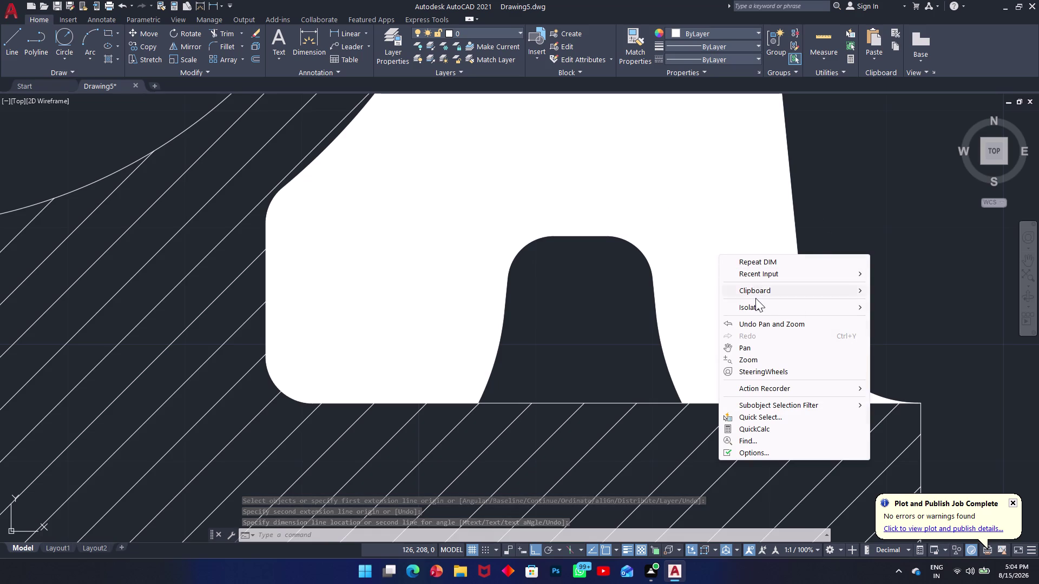
click(758, 305)
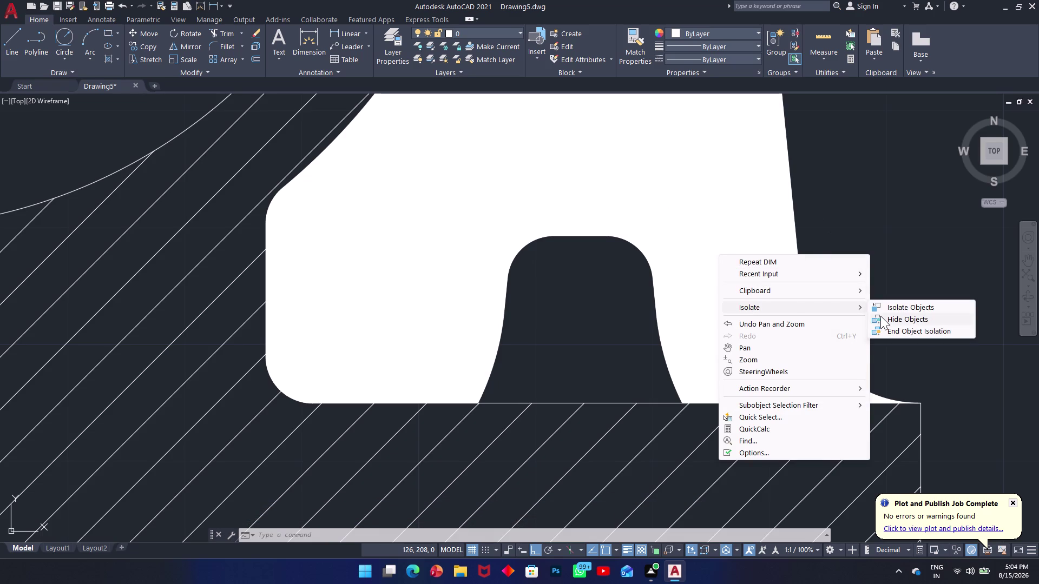
click(880, 316)
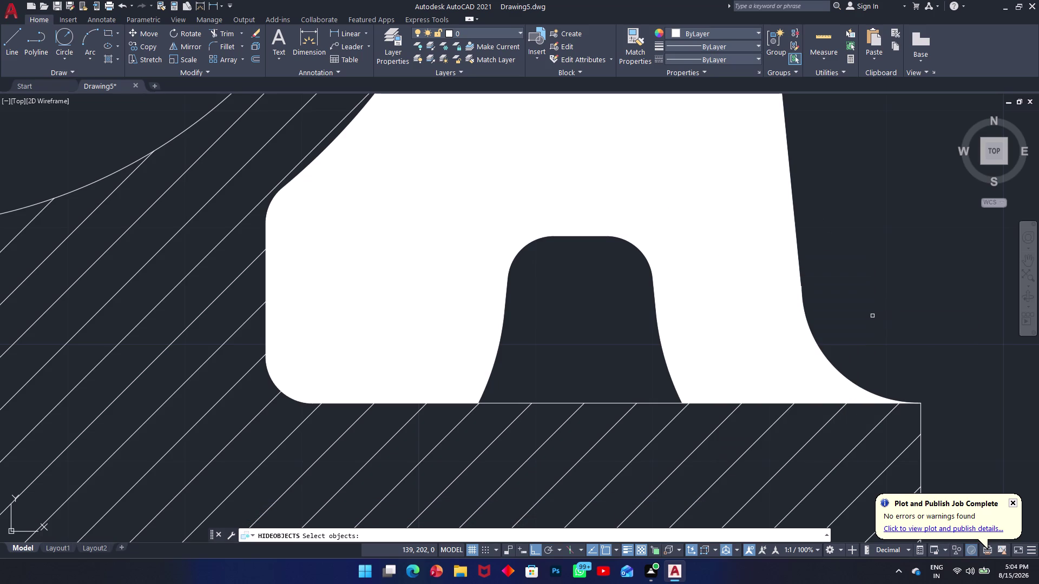
key(ctrl+z)
right_click(742, 269)
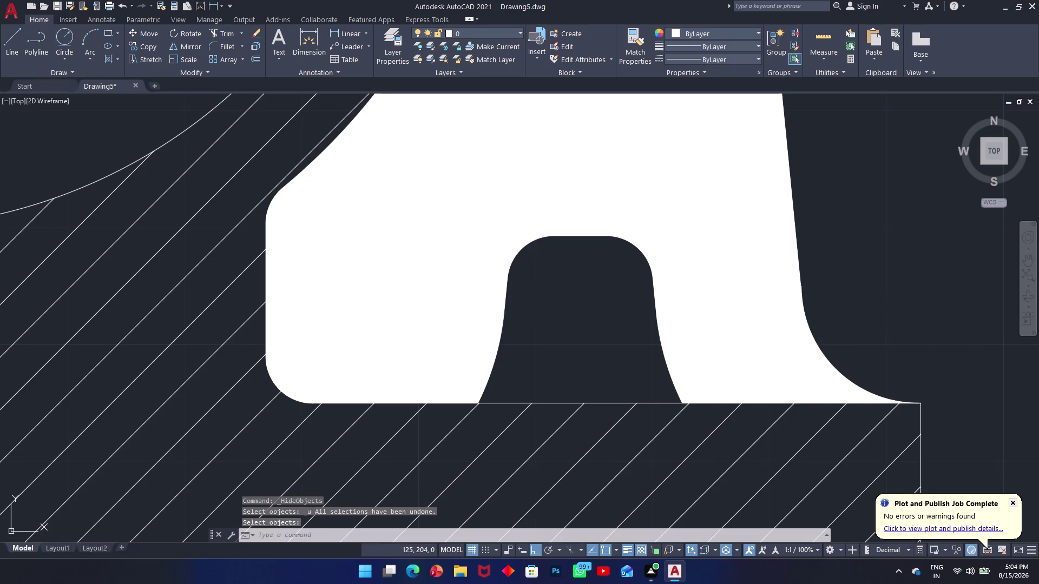
scroll(down, 3)
scroll(up, 3)
click(731, 237)
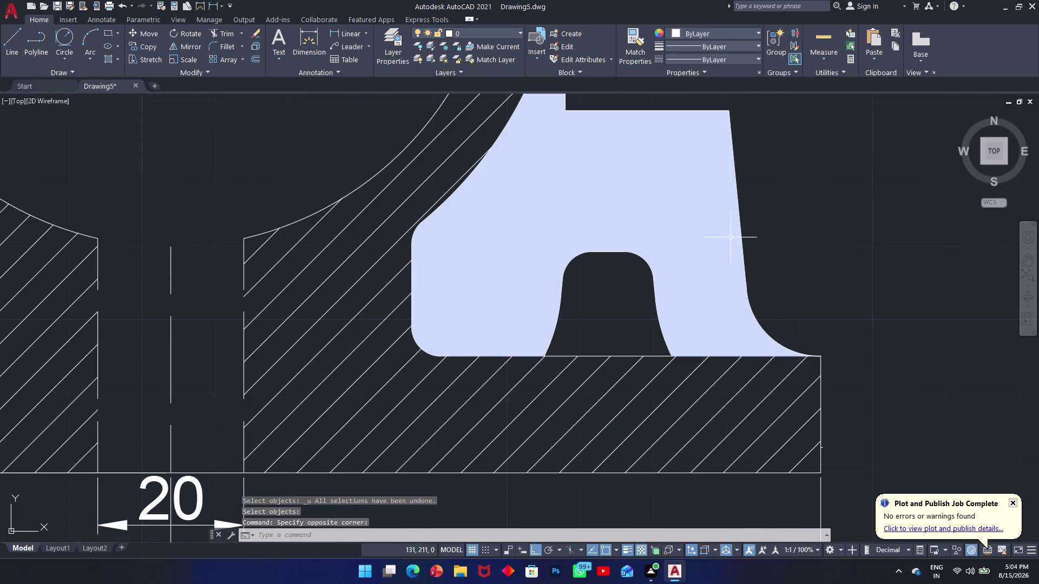
right_click(693, 237)
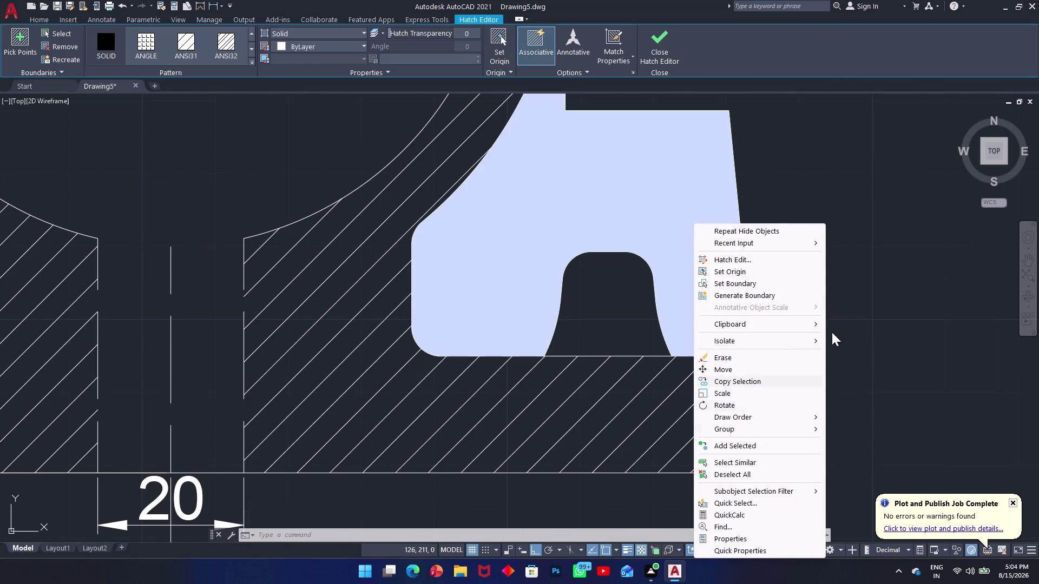
click(873, 239)
click(825, 270)
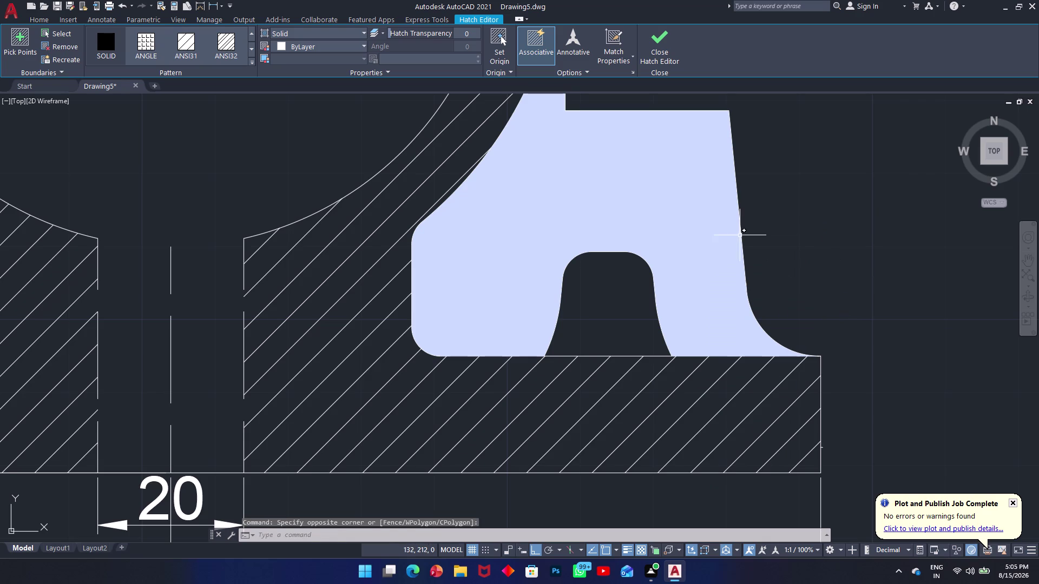
click(739, 235)
click(744, 240)
click(741, 240)
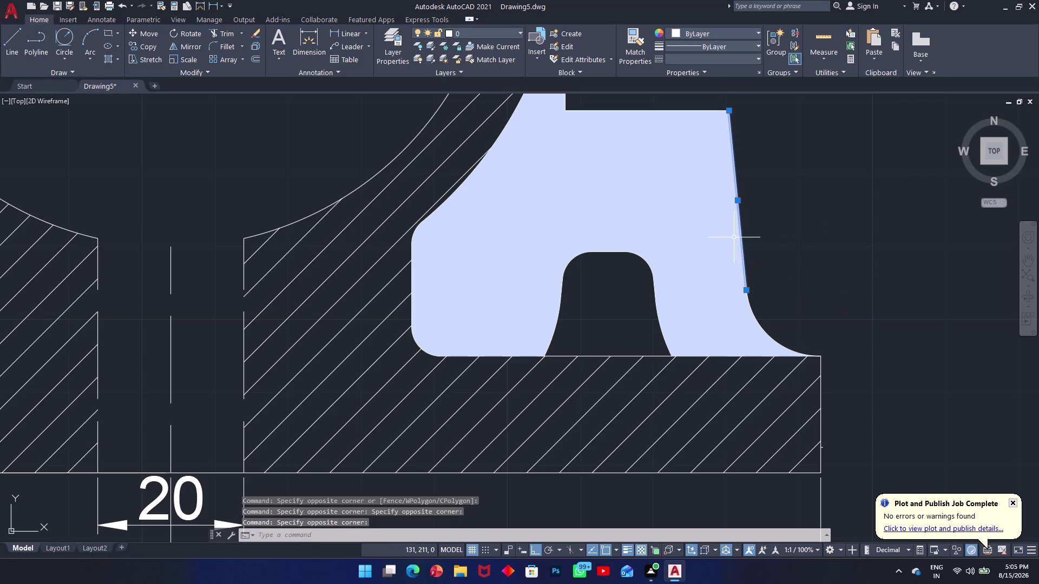
click(764, 332)
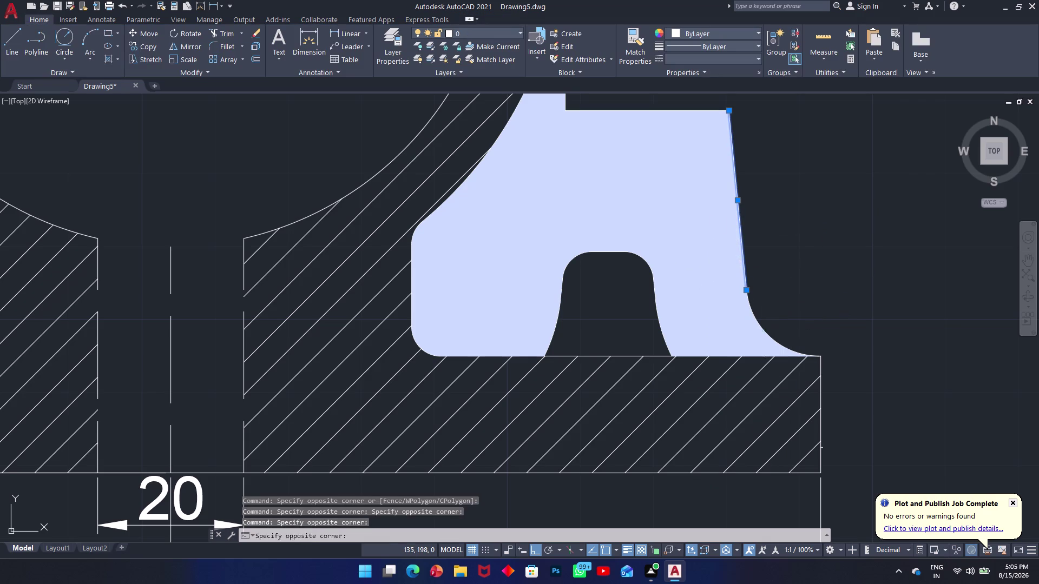
key(Escape)
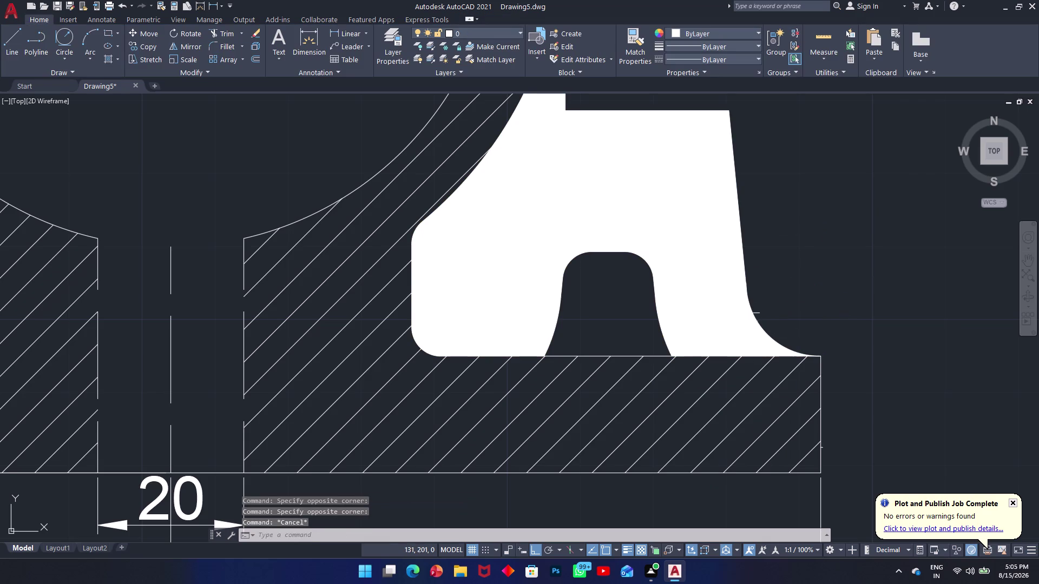
key(d)
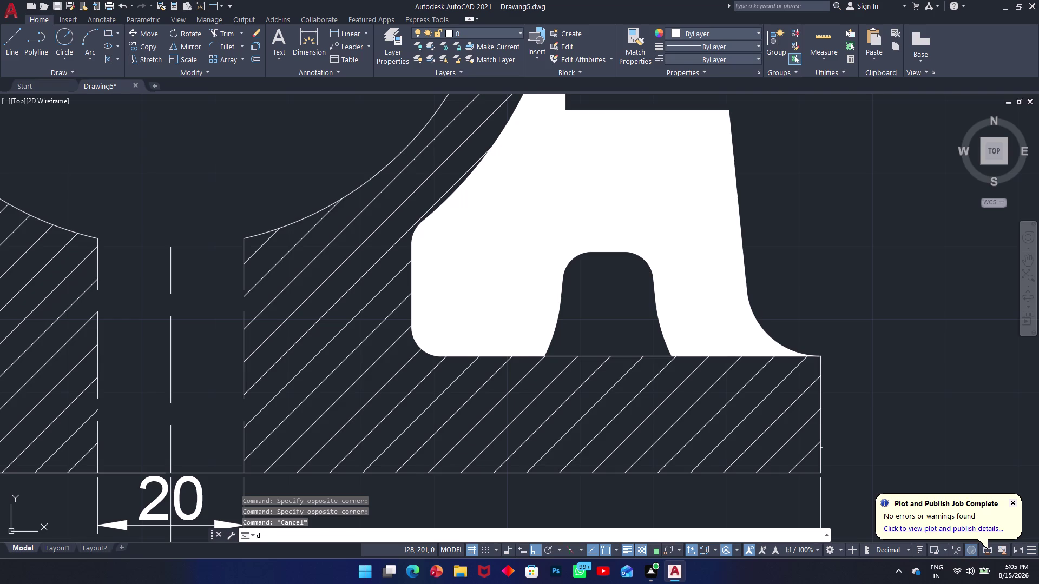
Add a 12 horizontal dimension below the base at its right foot.
text(i)
key(space)
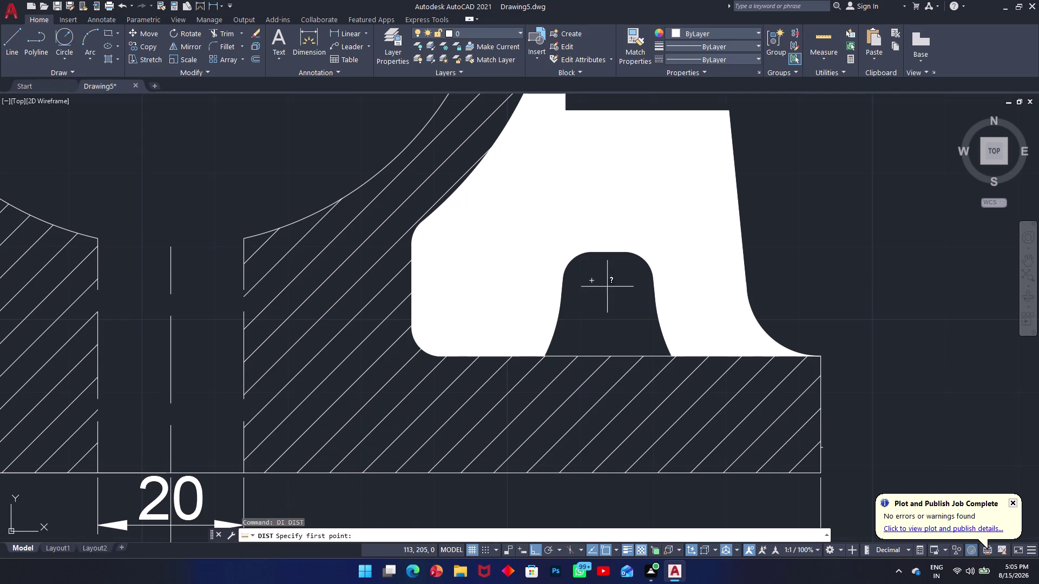
key(Escape)
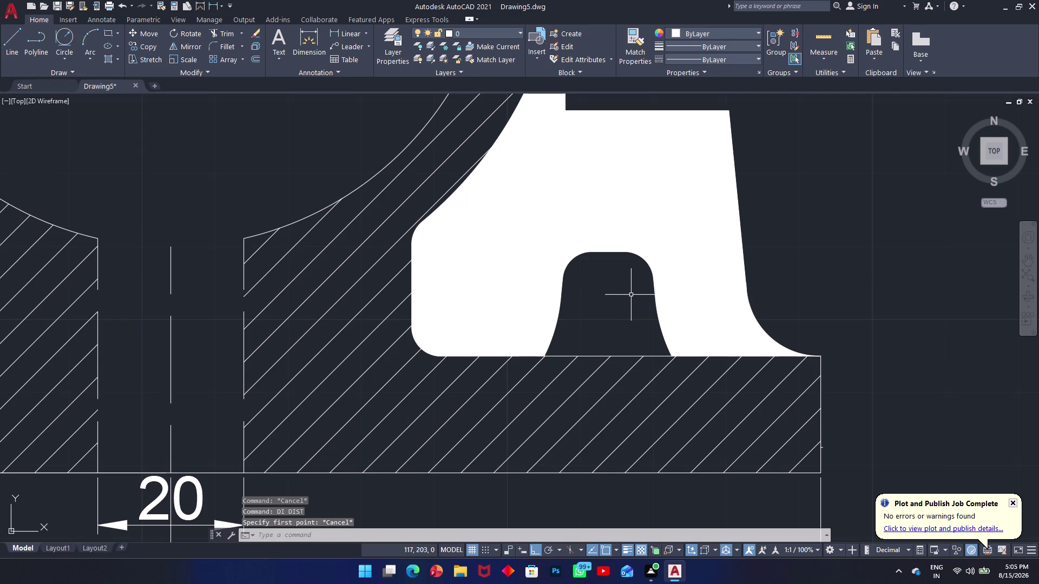
text(dim)
key(space)
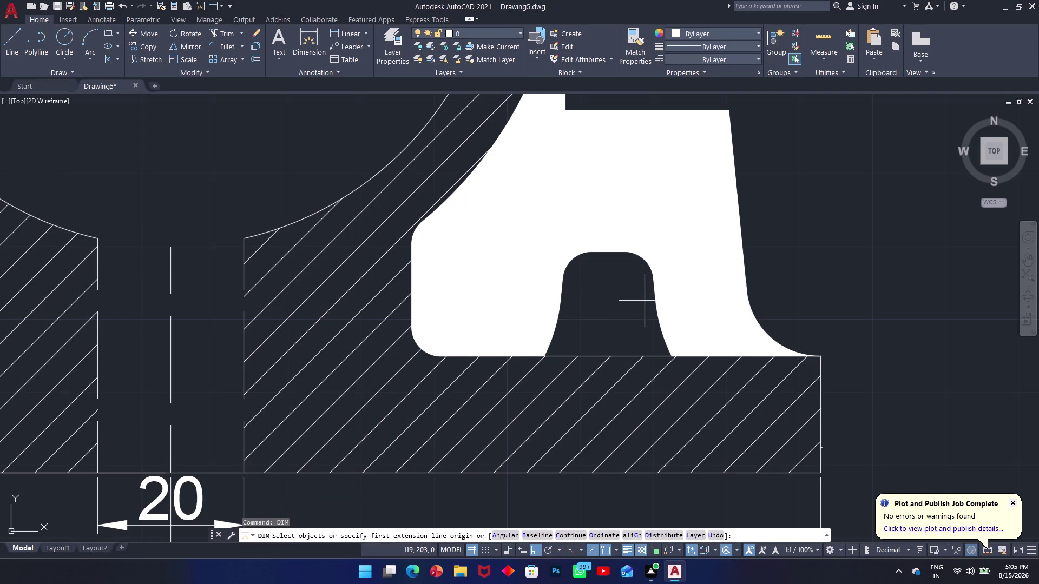
click(656, 302)
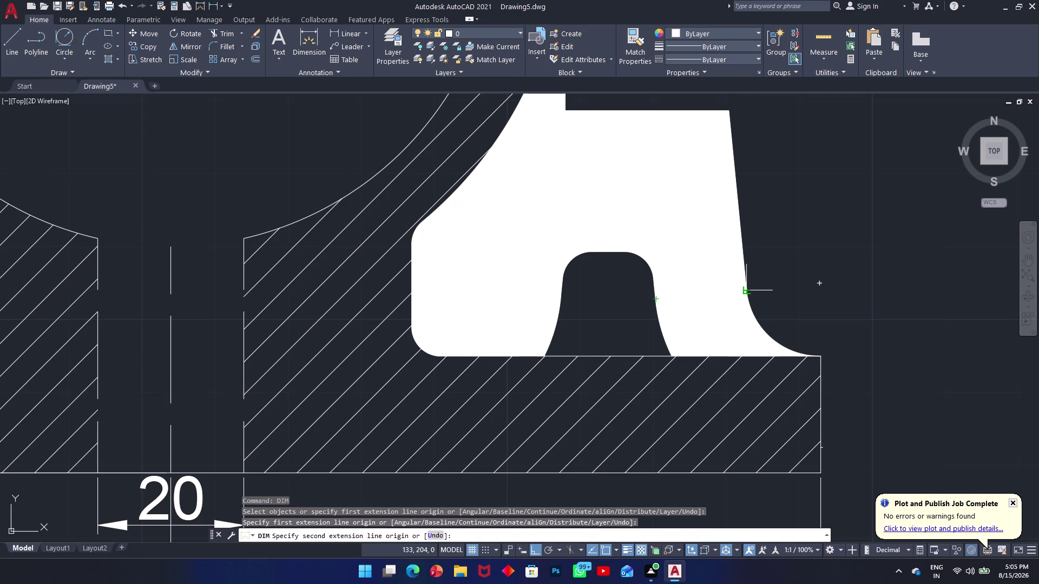
click(749, 292)
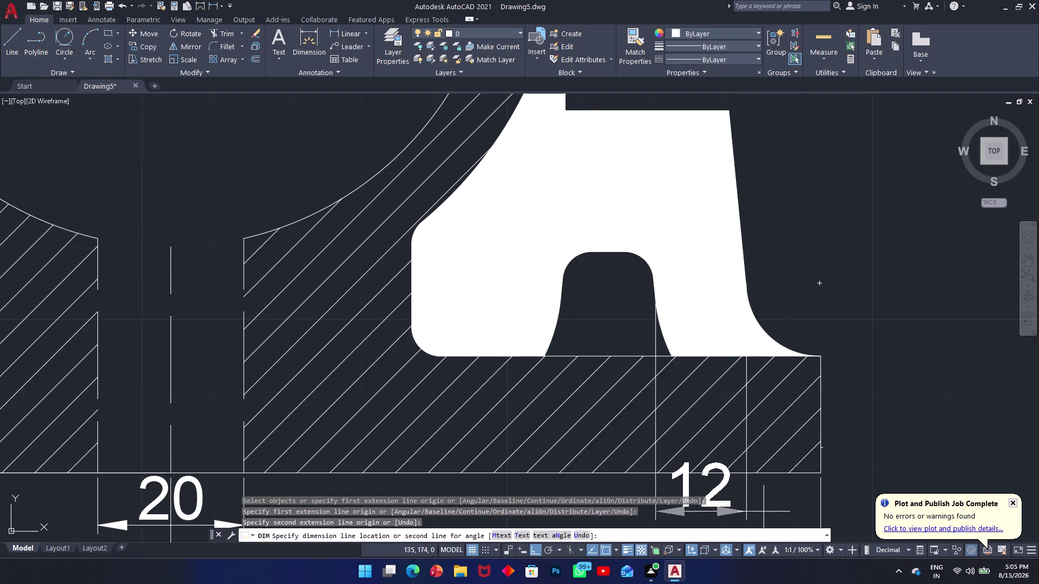
middle_drag(766, 435, 776, 319)
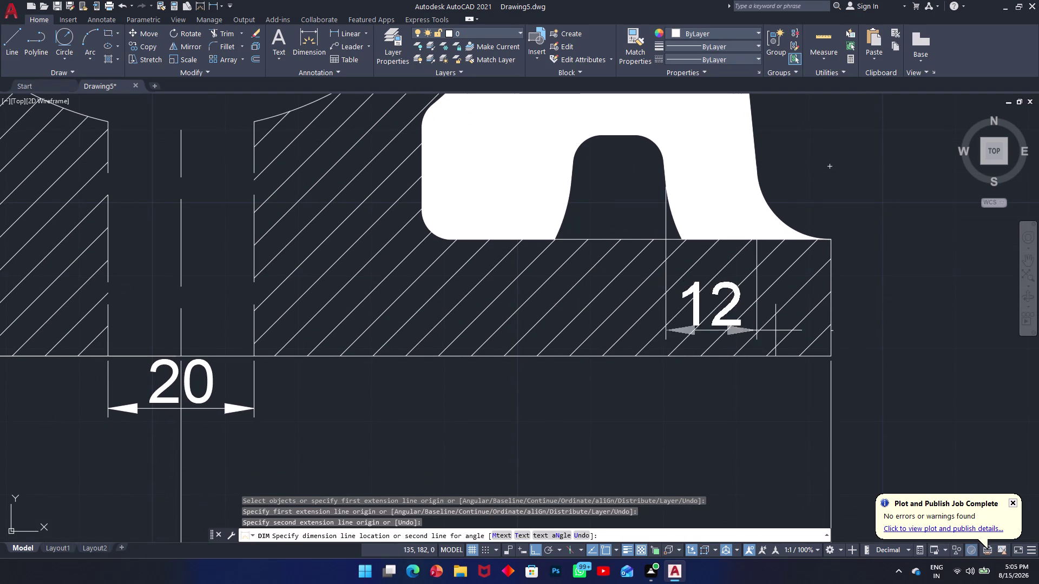
click(777, 403)
key(space)
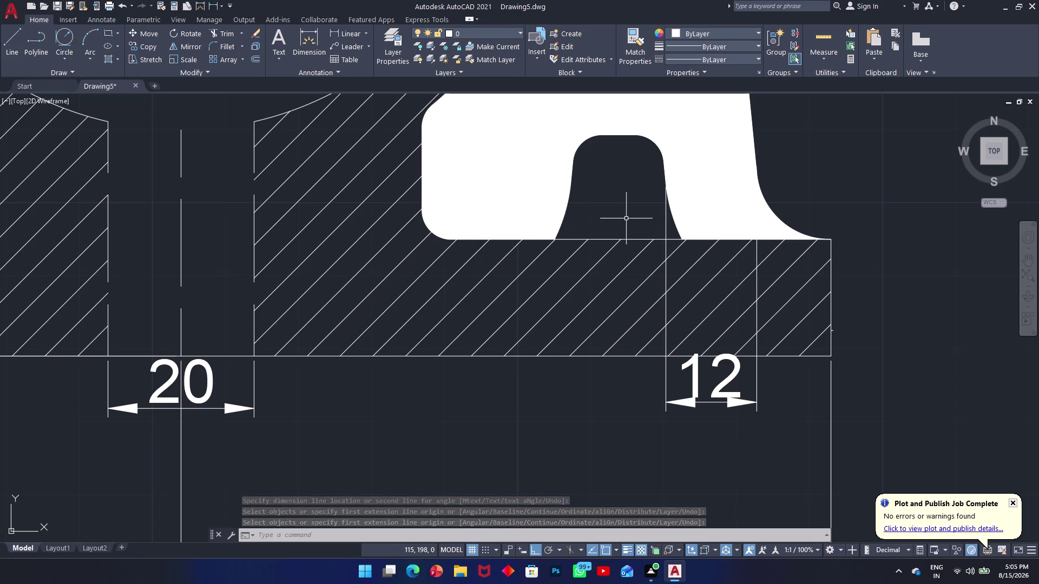
Pan up to the right support and open the solid fill for editing.
middle_drag(628, 218, 604, 365)
middle_drag(614, 257, 640, 348)
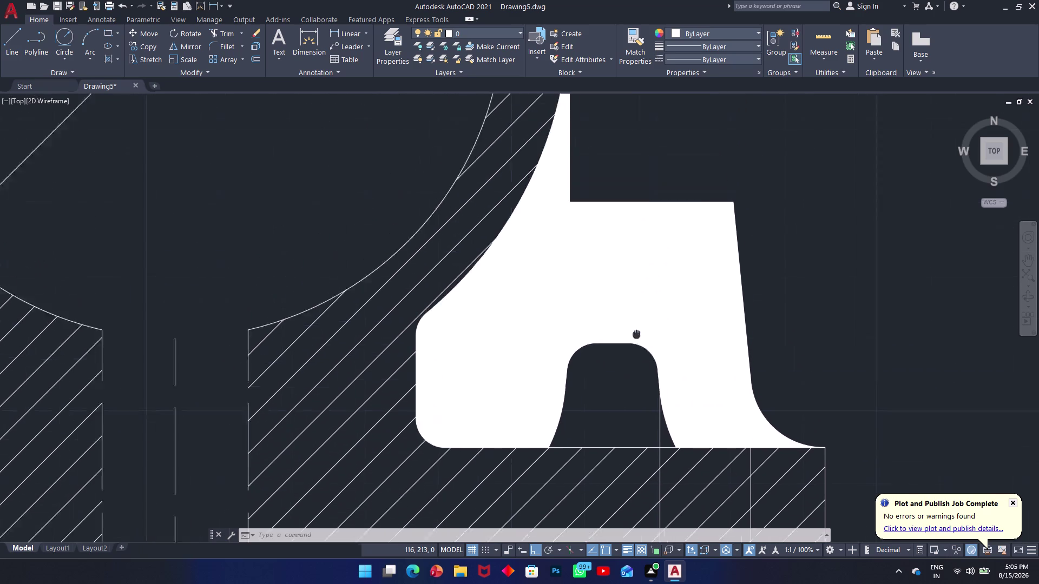
middle_drag(641, 348, 694, 460)
scroll(down, 3)
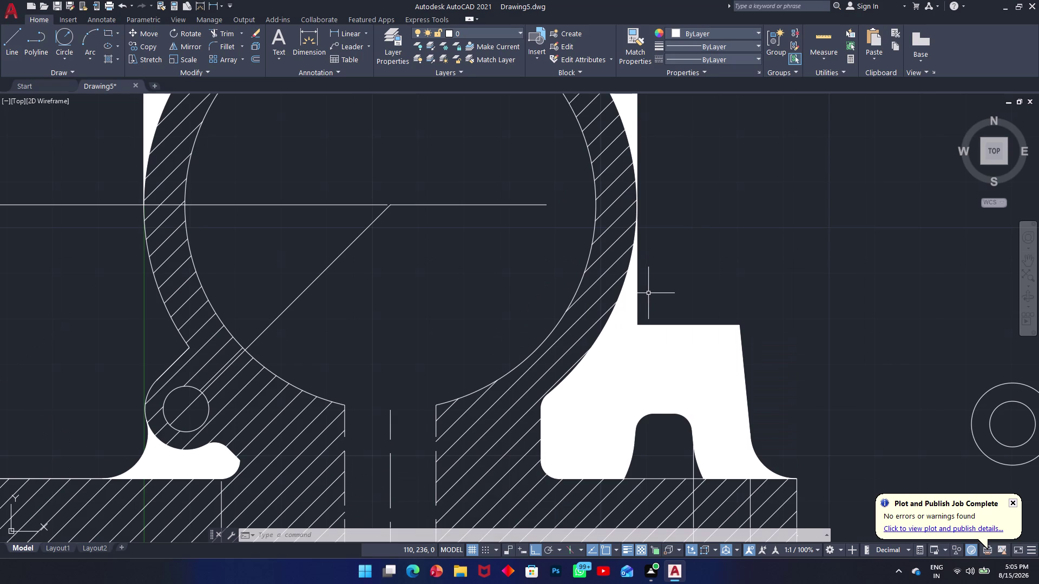
key(Escape)
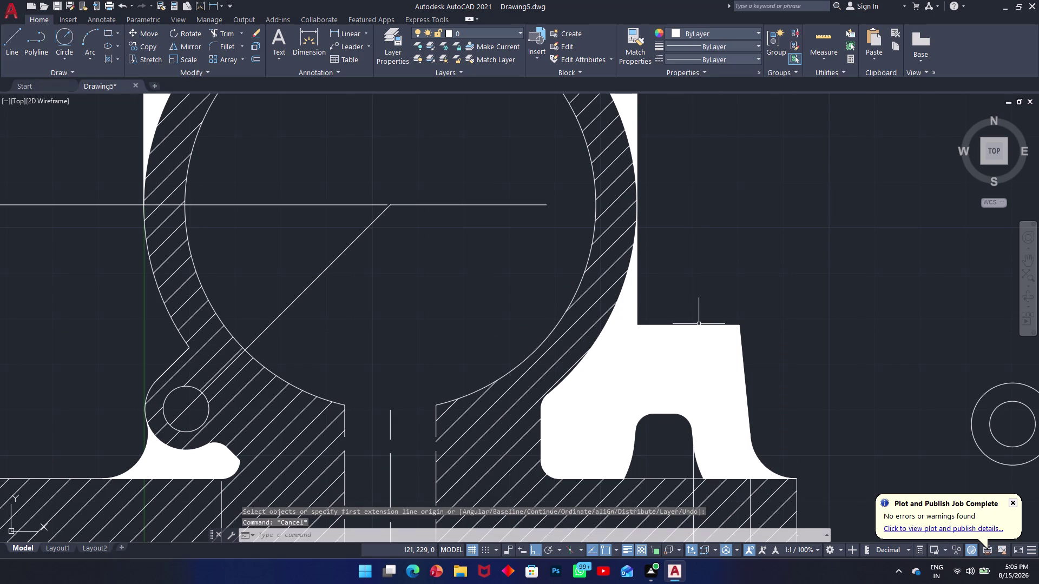
double_click(700, 330)
Hide the supports' solid white fill using Isolate > Hide Objects.
key(Escape)
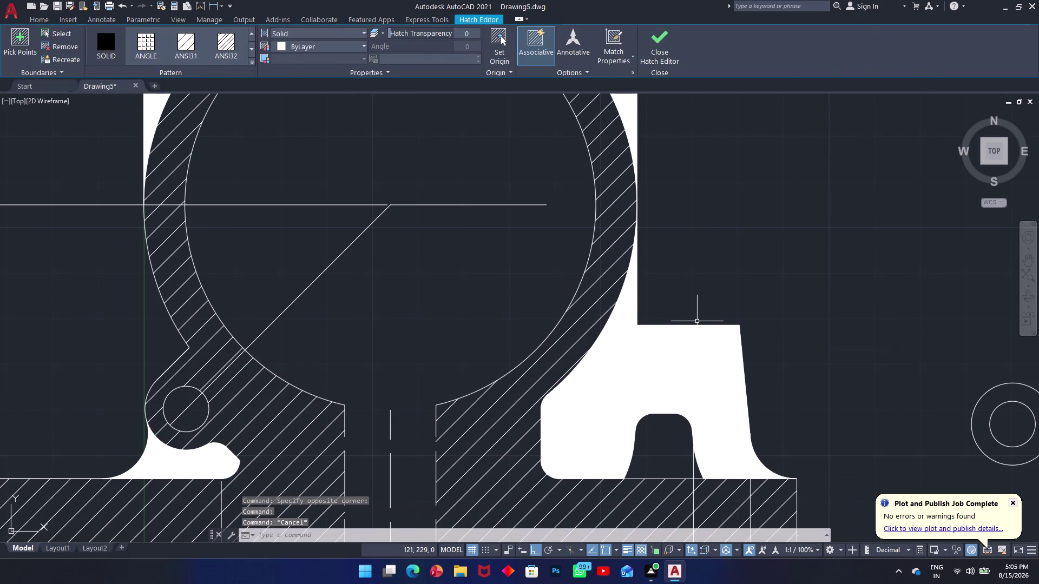
double_click(695, 353)
right_click(689, 335)
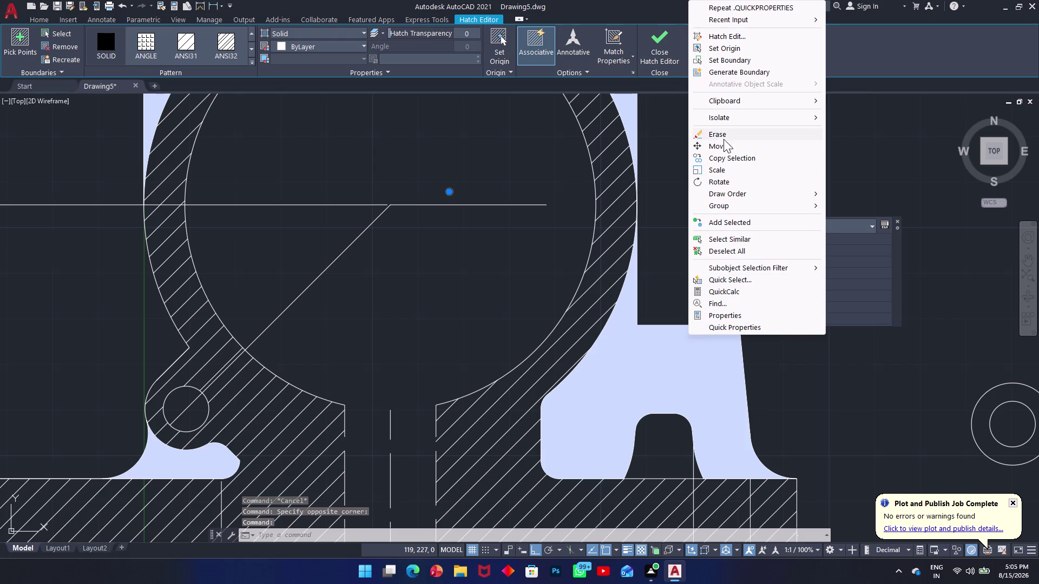
click(743, 115)
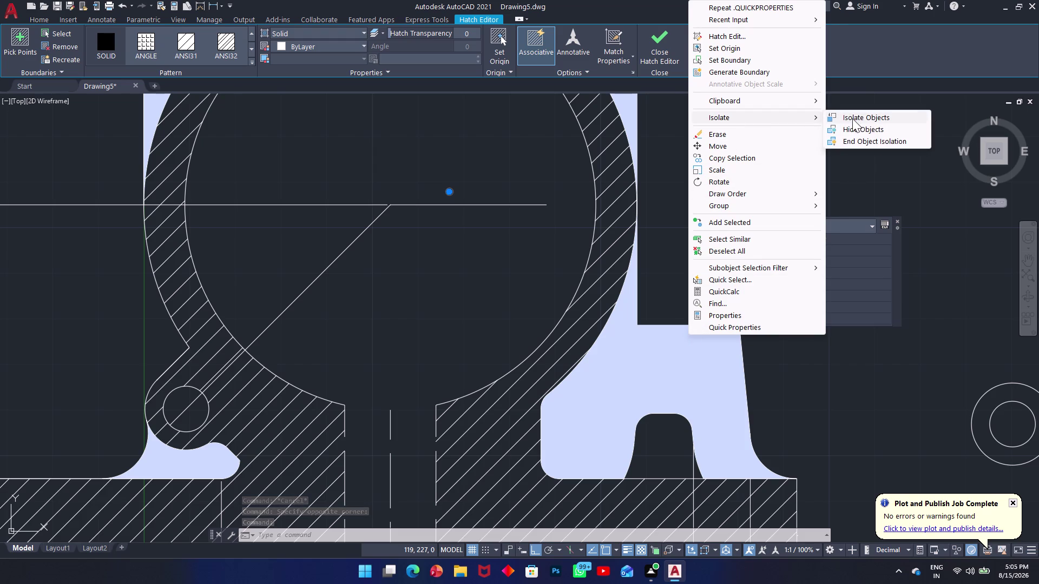
click(856, 132)
key(Escape)
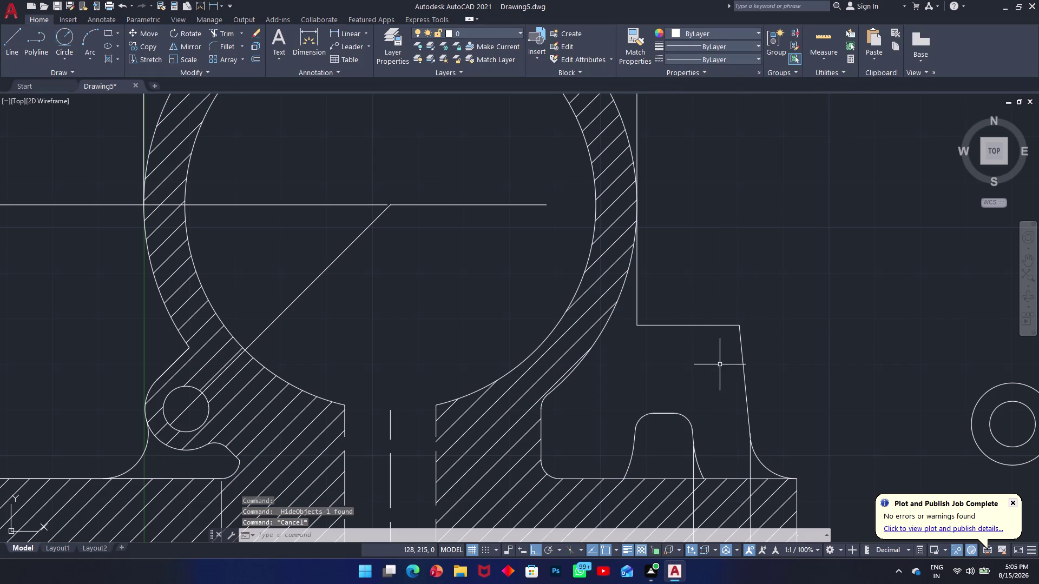
Try filleting the right support's top corner at the default radius, then undo it.
text(f)
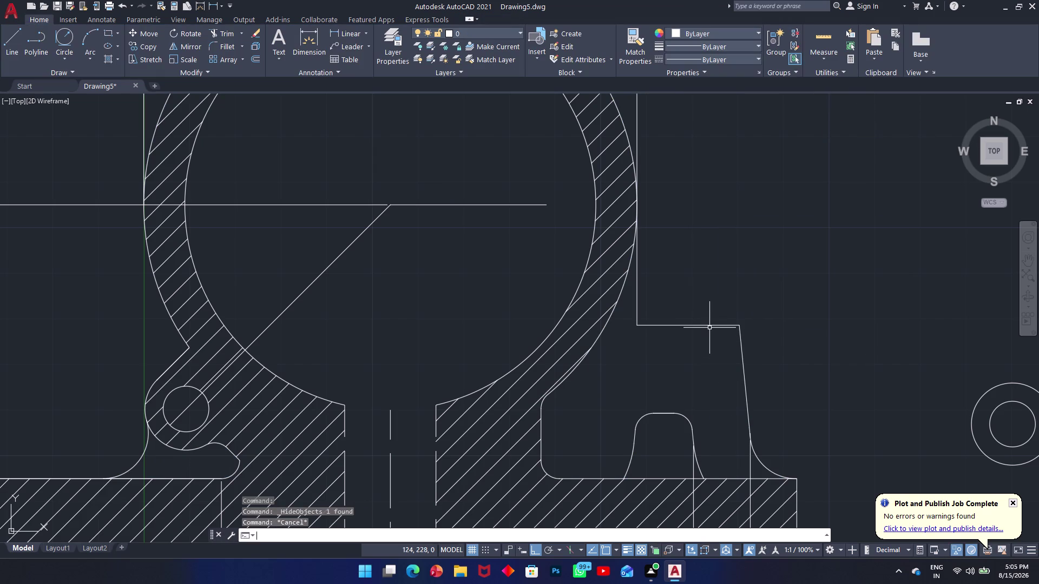
key(space)
key(Escape)
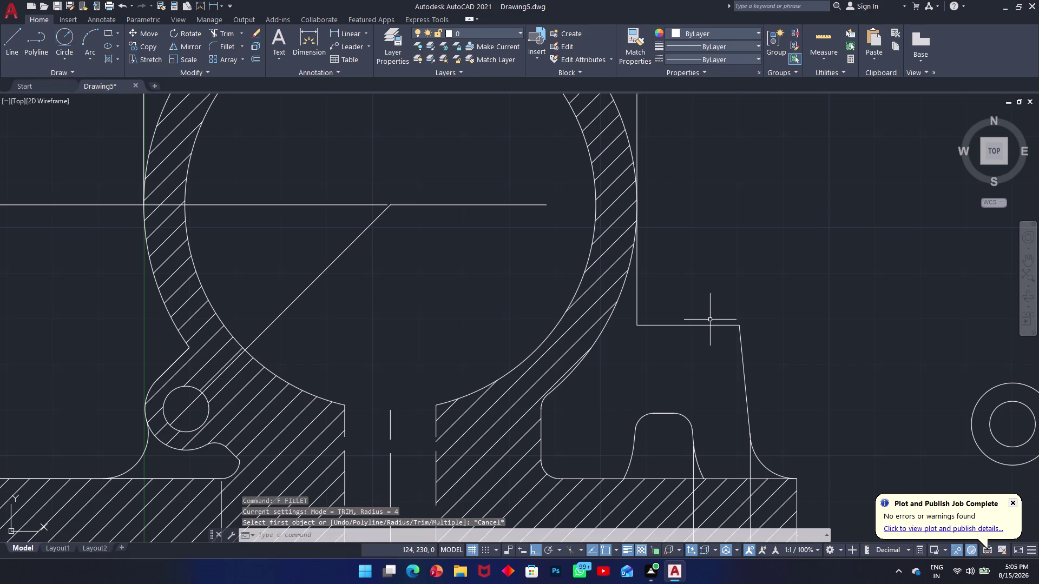
text(f)
key(space)
click(712, 324)
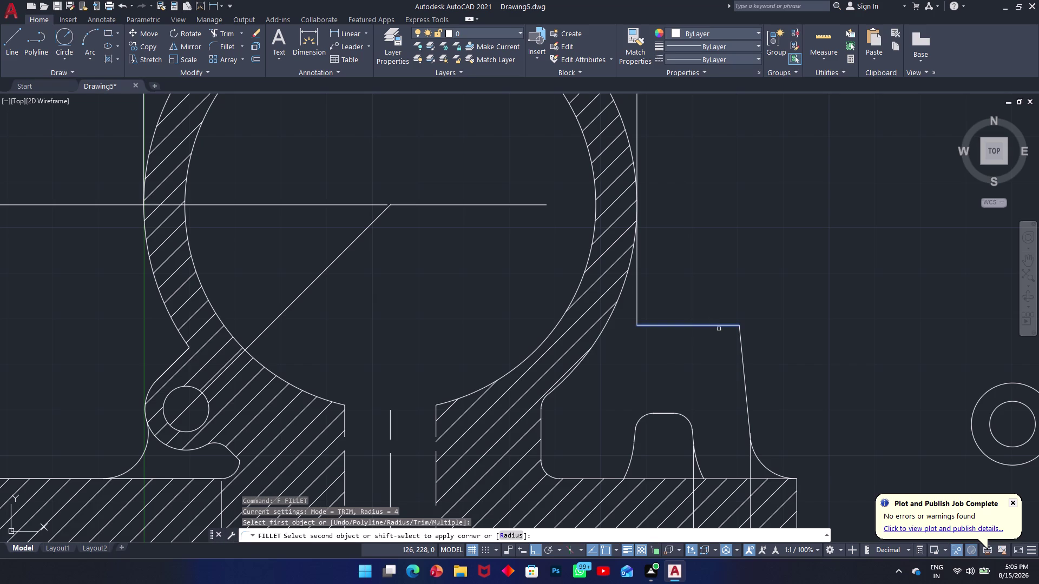
click(740, 340)
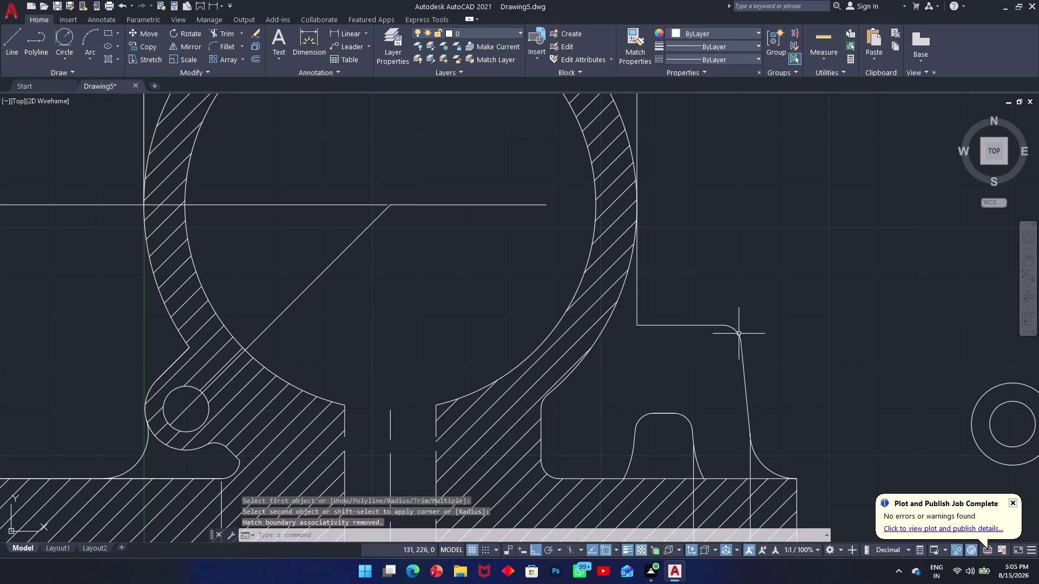
key(ctrl+z)
key(space)
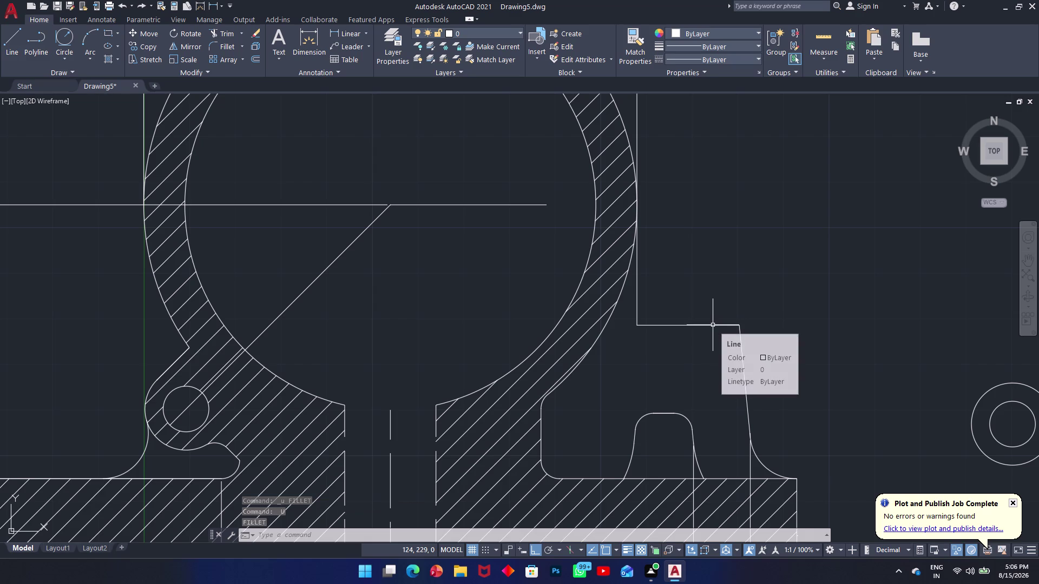
Set the fillet radius to 12.5 and round the top-edge-to-slanted-side corner.
text(f)
key(space)
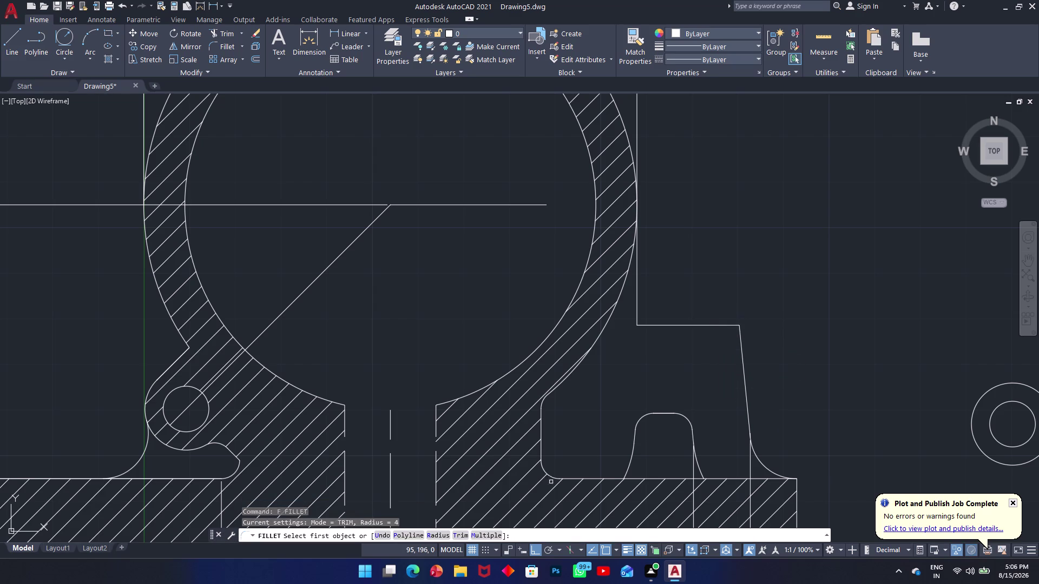
click(445, 536)
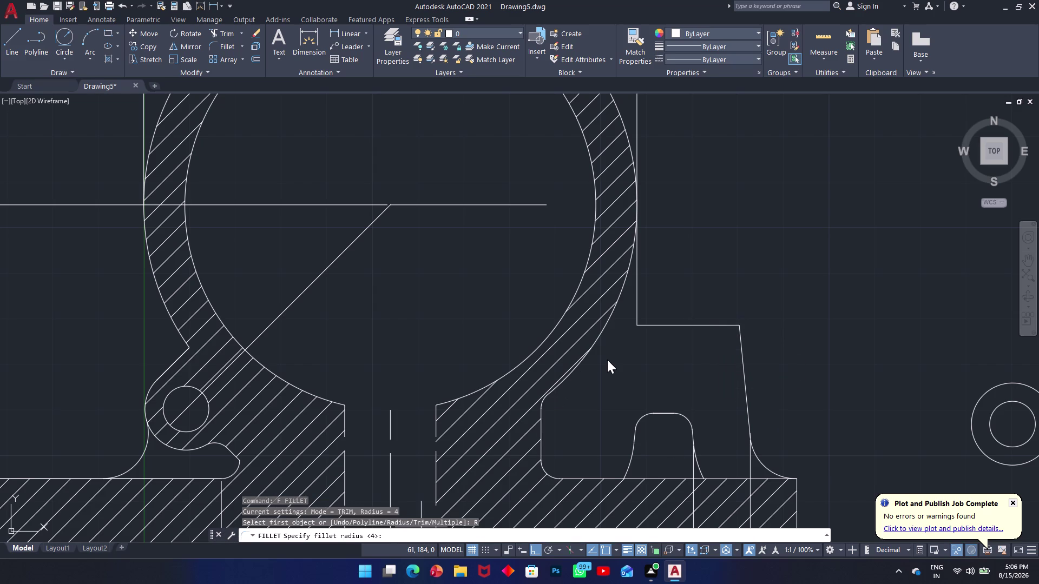
text(12.5)
key(space)
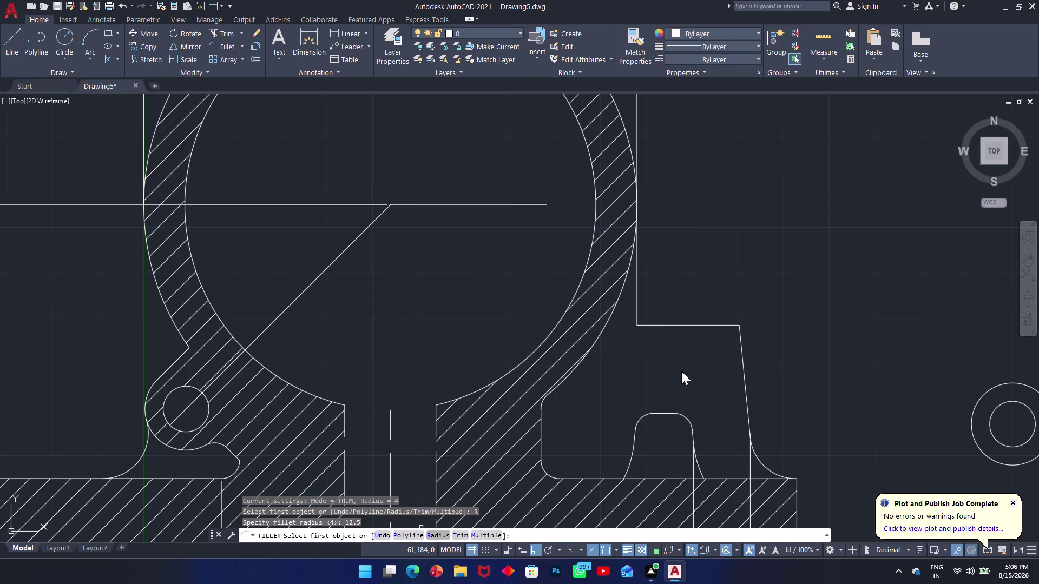
click(708, 324)
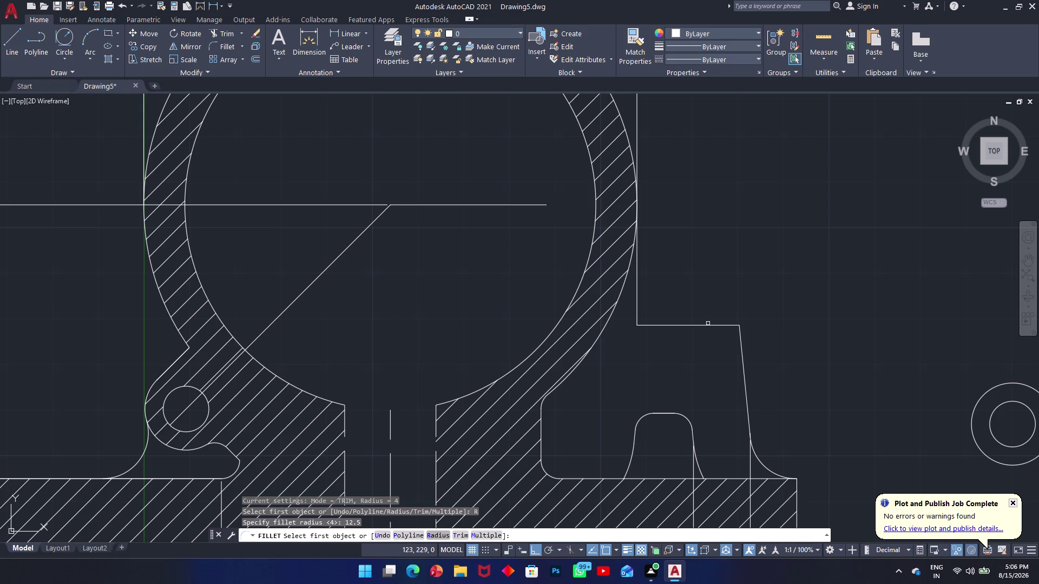
click(714, 326)
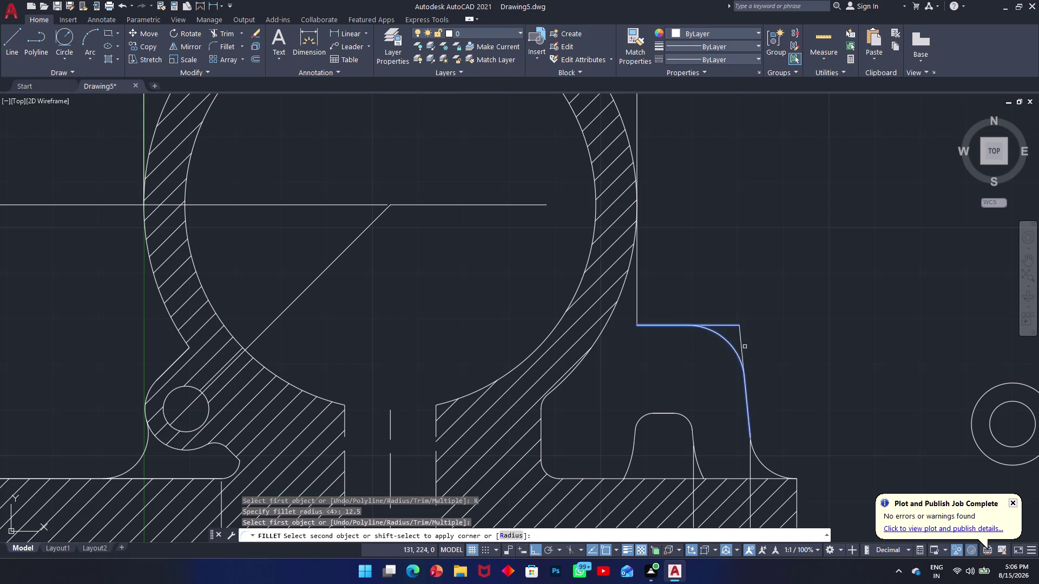
click(744, 362)
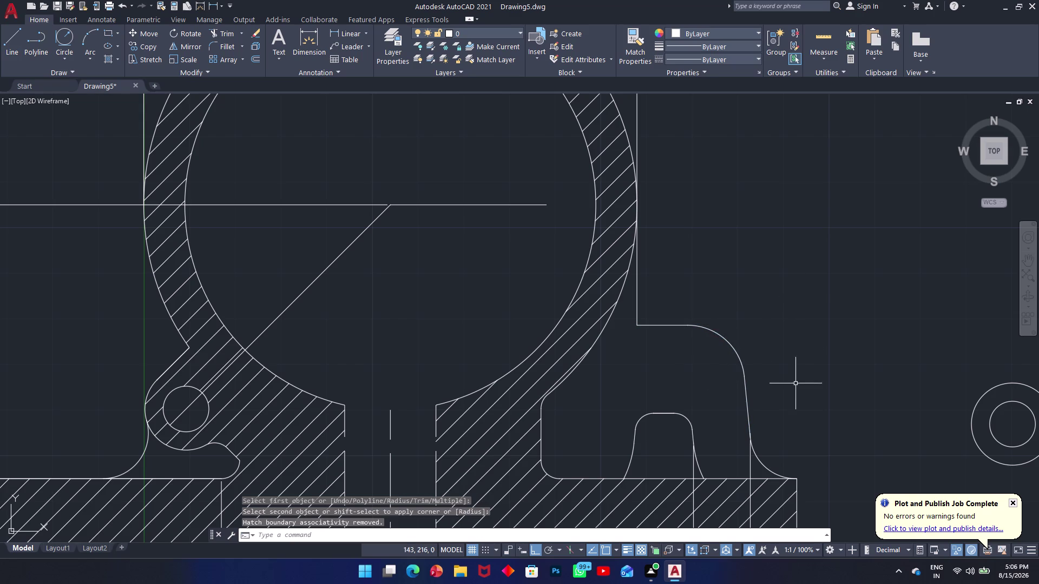
key(Escape)
Bring back the hidden solid fill, then undo so it stays hidden.
right_click(678, 361)
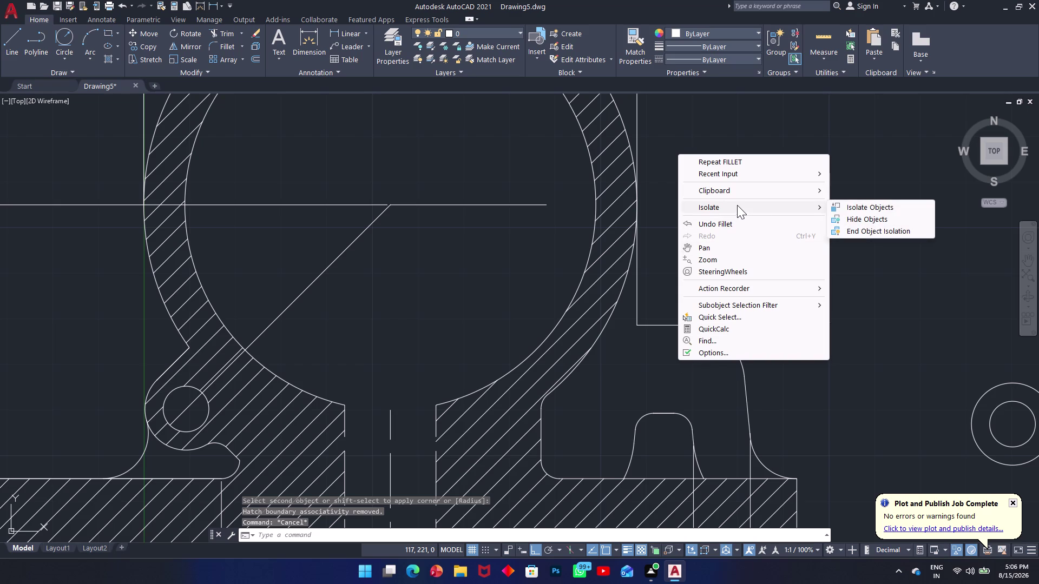
click(858, 229)
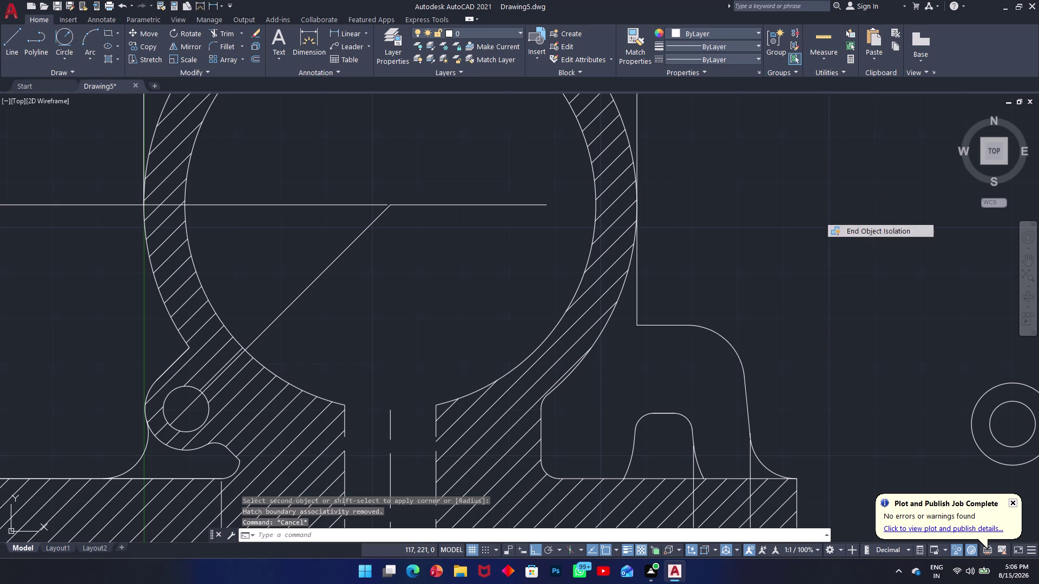
click(788, 252)
middle_drag(737, 310, 732, 307)
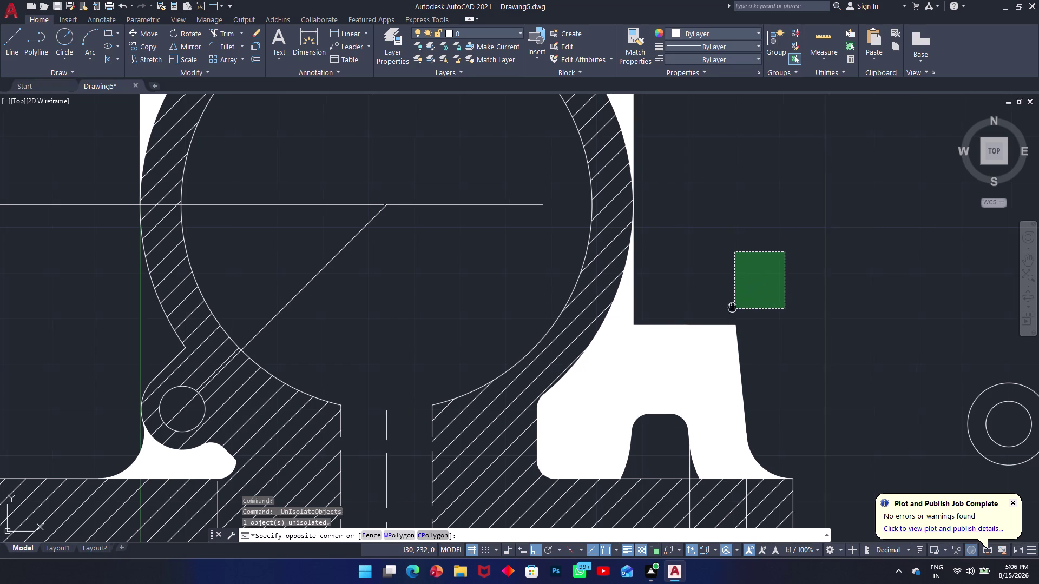
middle_drag(732, 307, 737, 268)
click(790, 245)
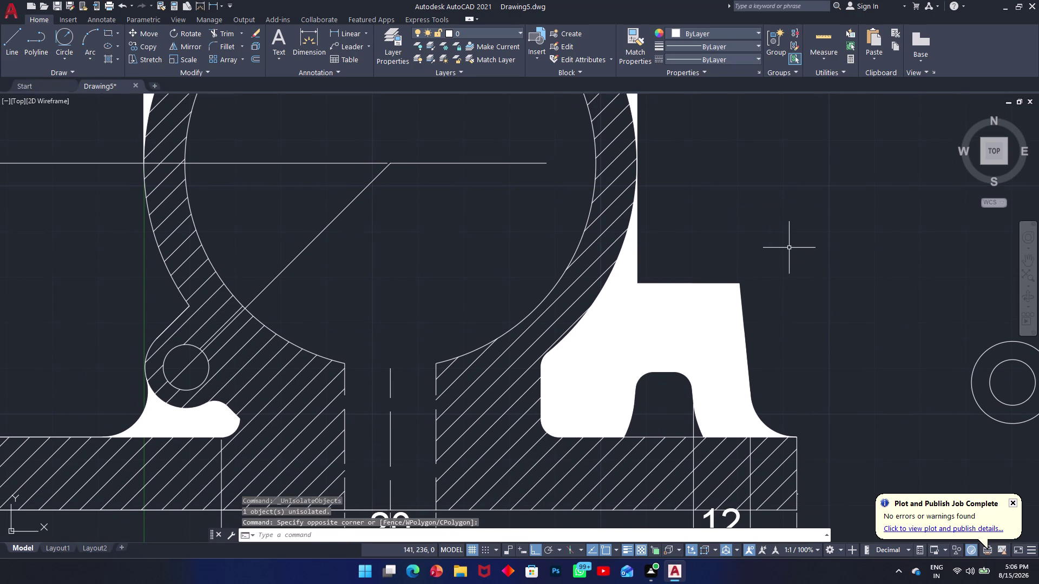
key(ctrl+z)
key(ctrl+z)
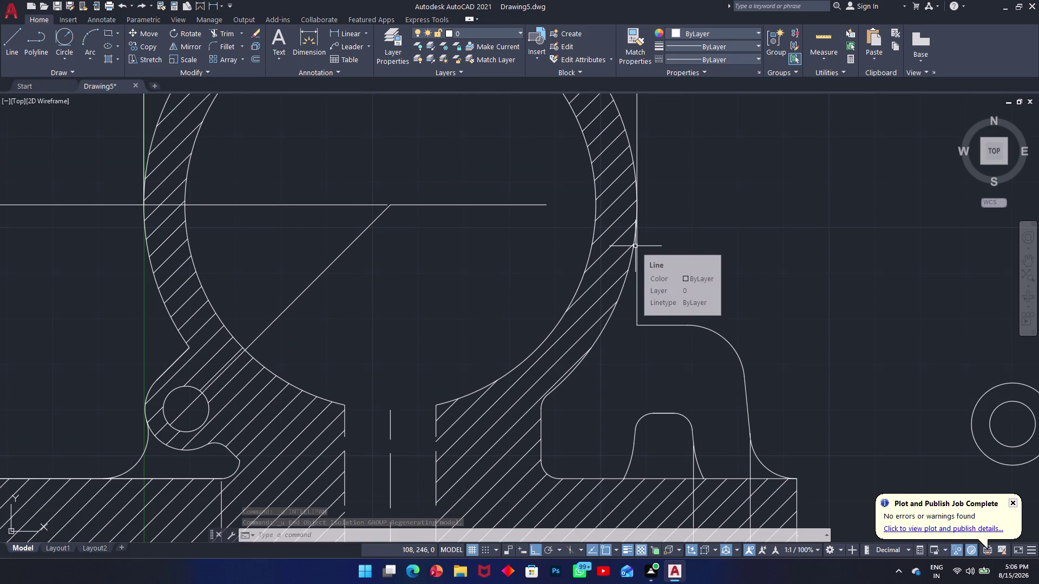
Dismiss the context menu and launch HATCH with the H alias.
right_click(776, 251)
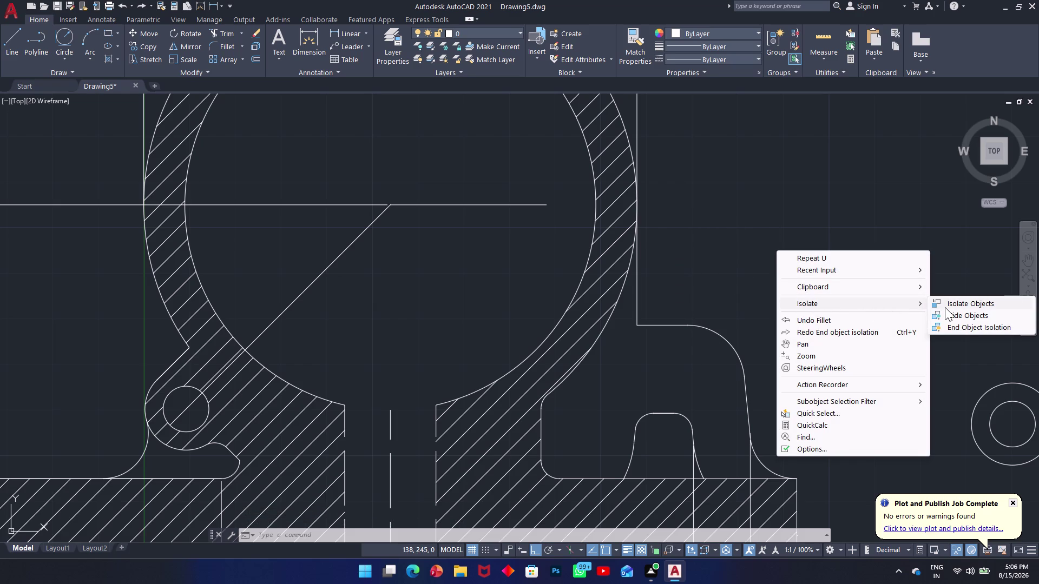
click(922, 232)
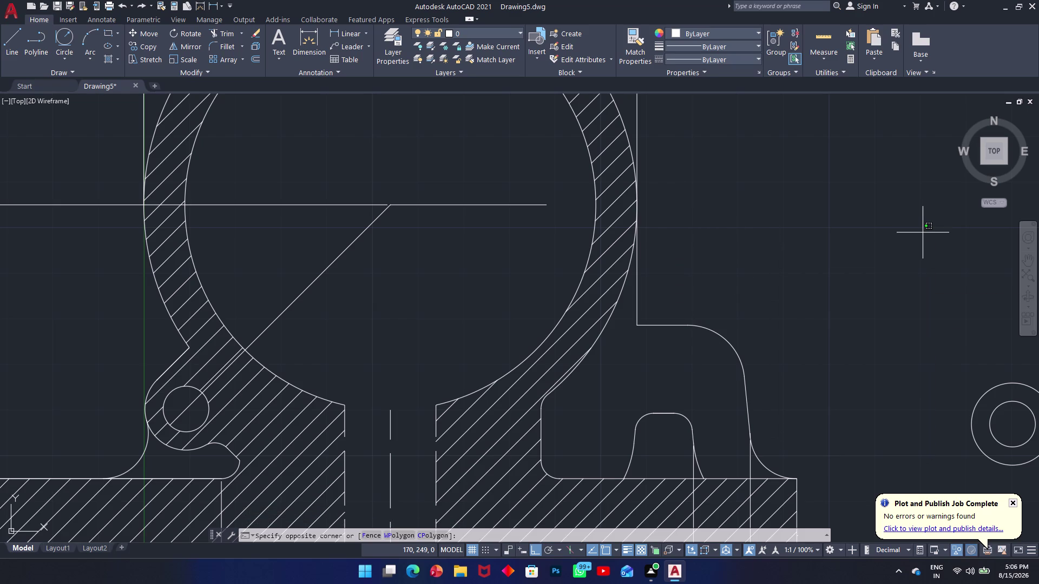
key(h)
key(space)
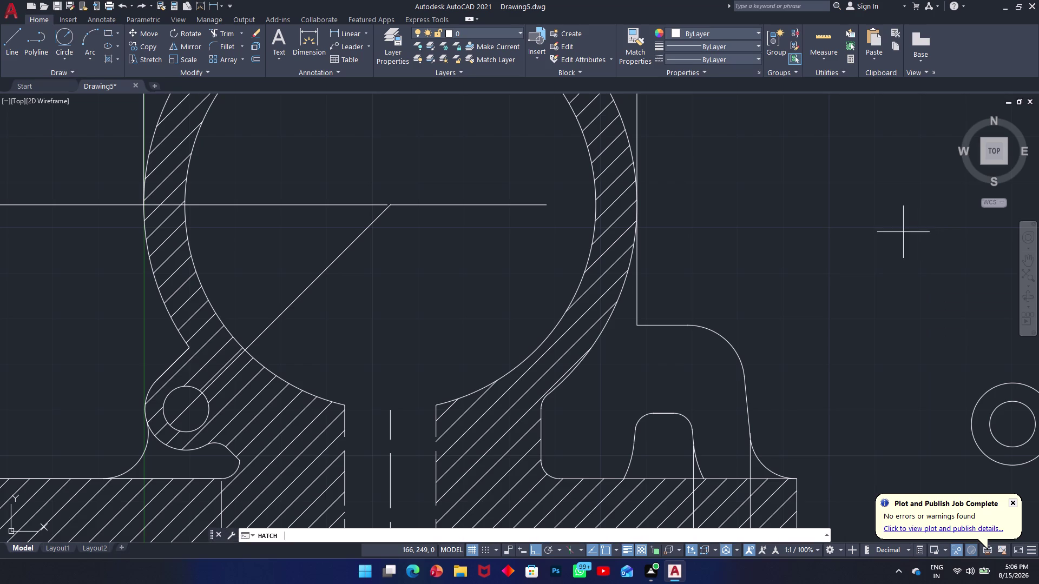
Choose the SOLID pattern and fill the empty region right of the ring.
click(113, 40)
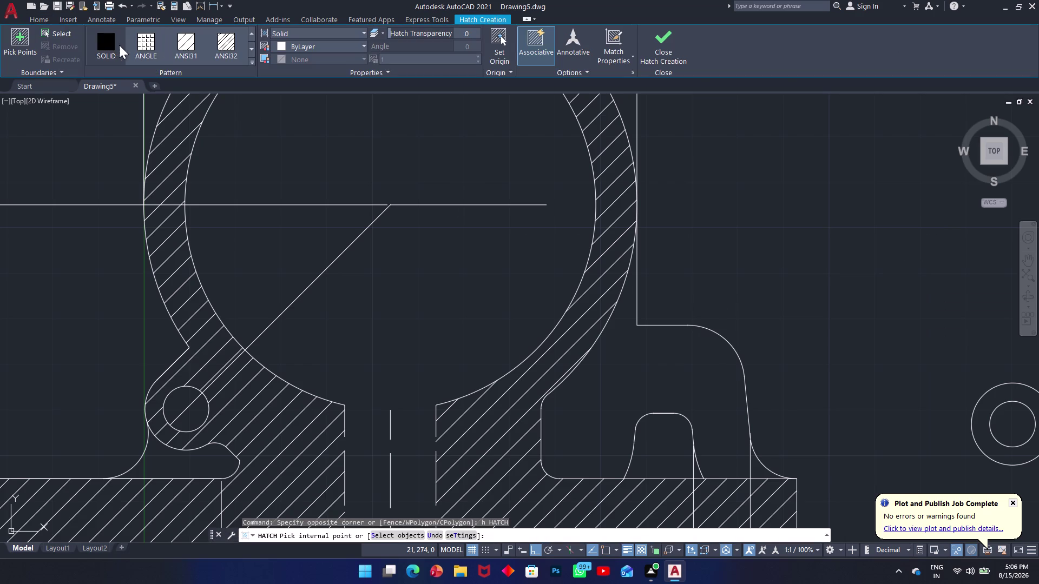
click(107, 46)
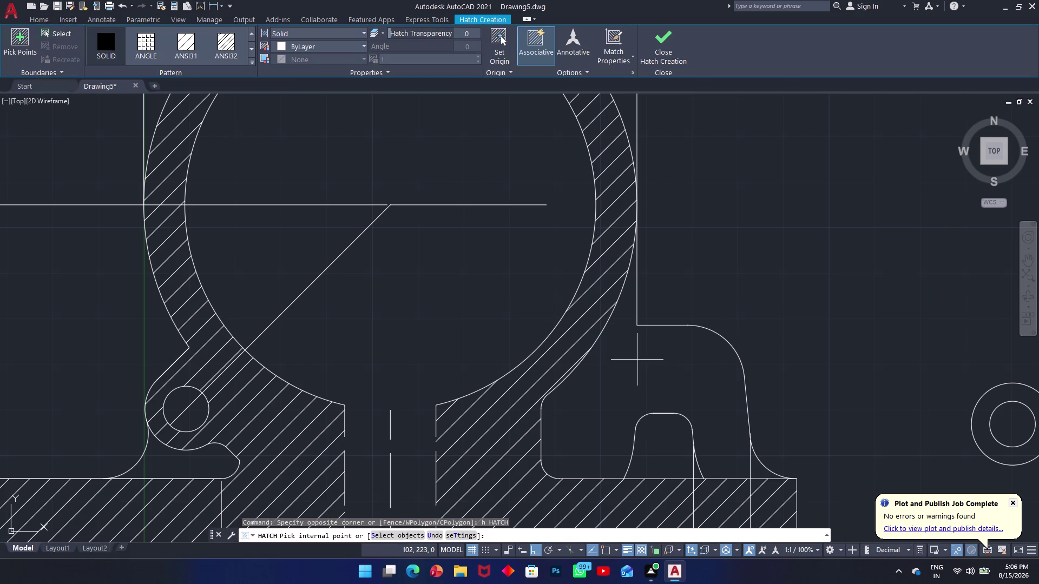
click(638, 360)
middle_drag(643, 208, 717, 410)
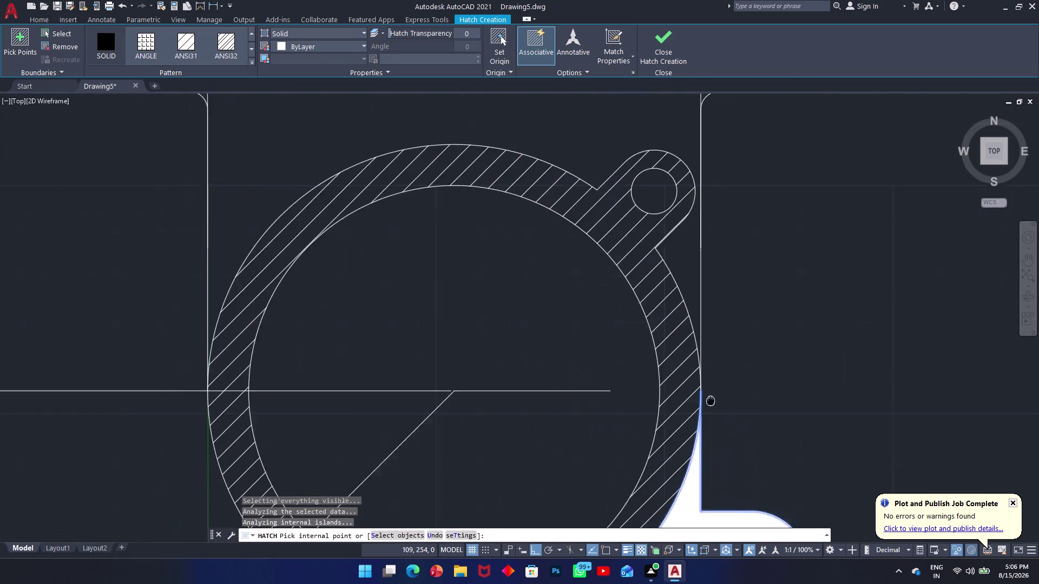
middle_drag(717, 409, 745, 439)
scroll(up, 3)
scroll(up, 3)
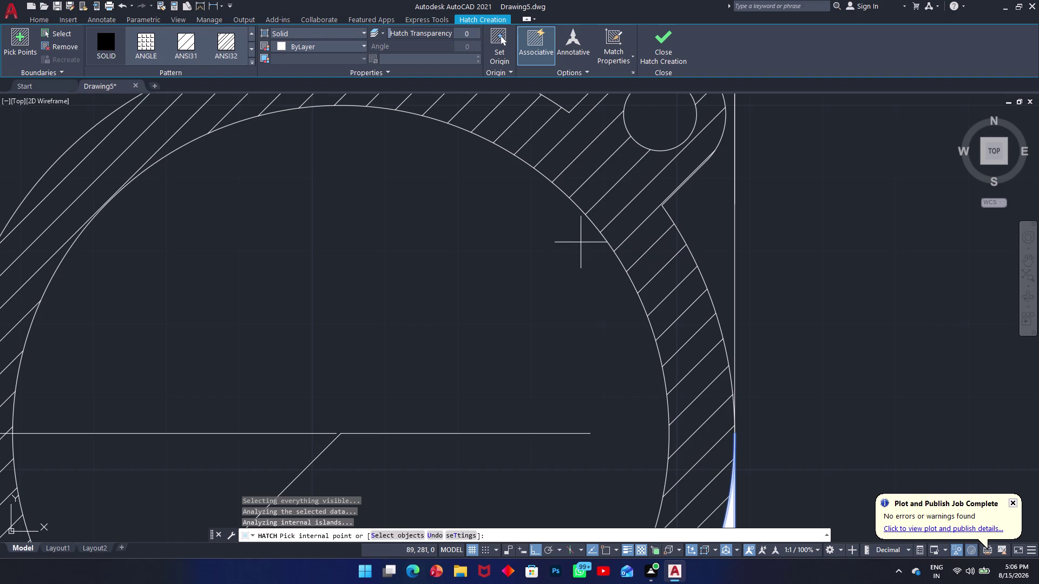
scroll(down, 3)
Fill the empty region left of the ring and apply the solid hatch.
click(624, 230)
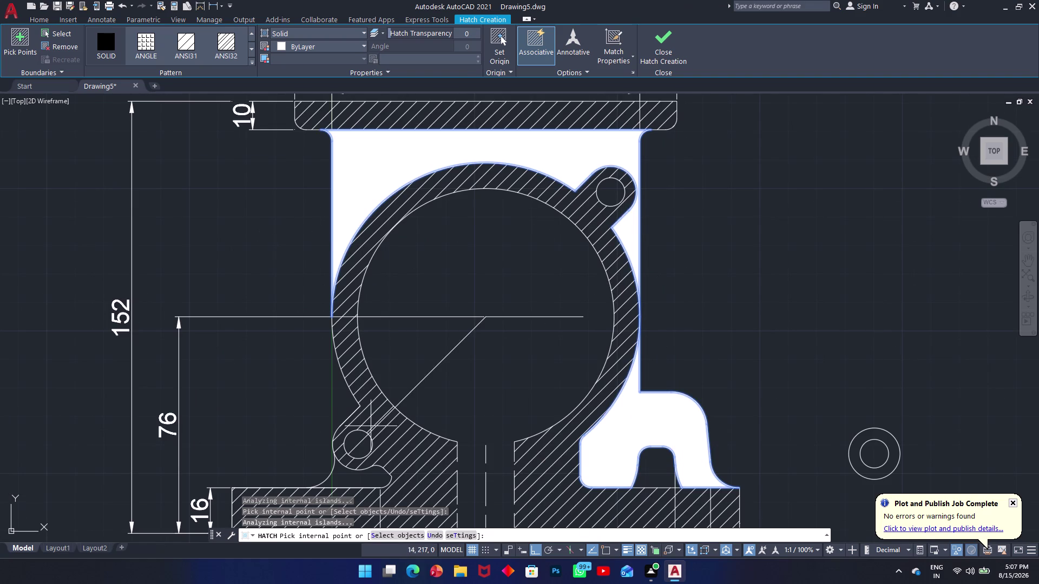
click(360, 473)
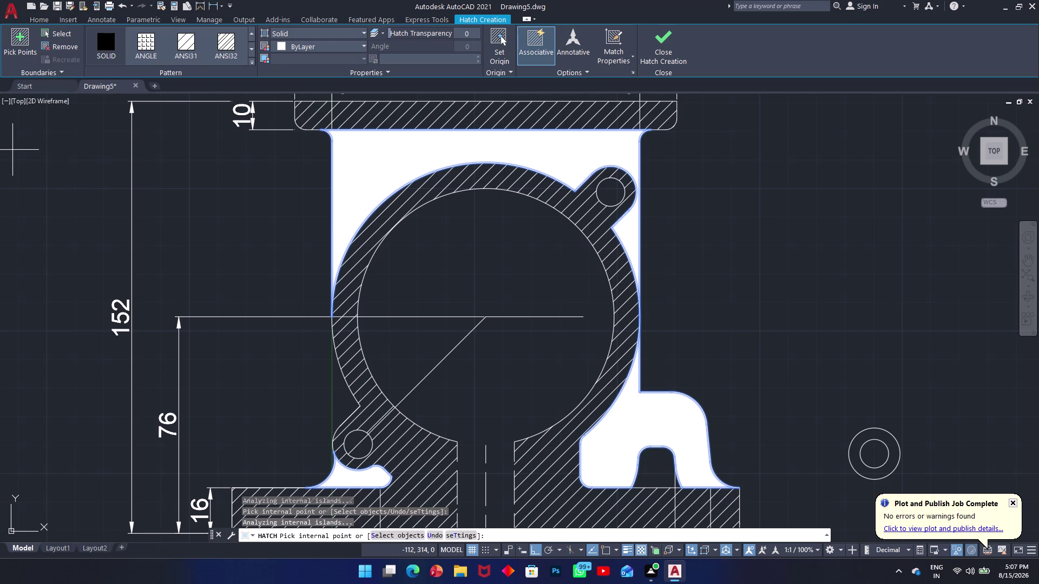
key(space)
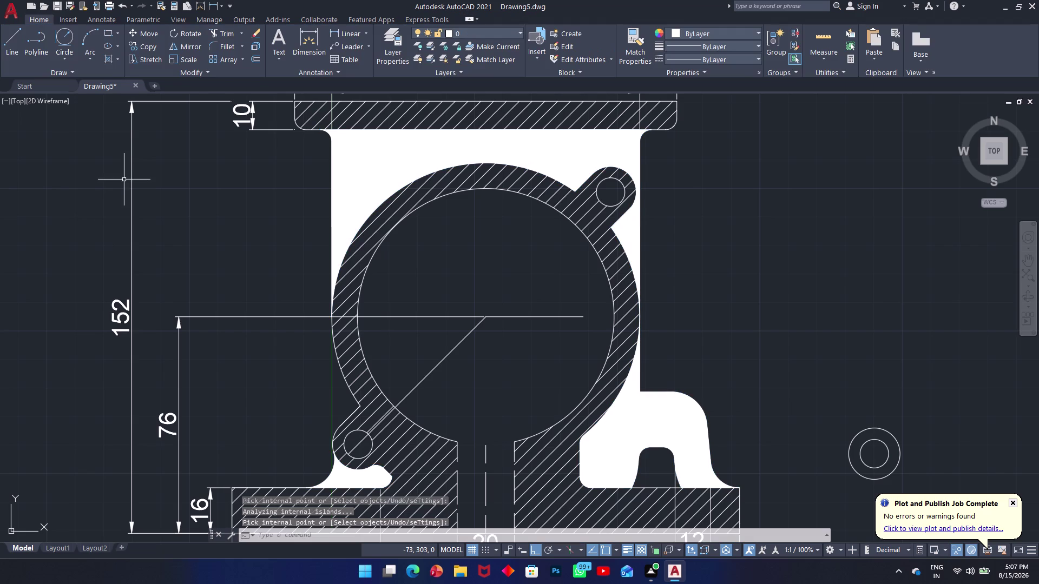
scroll(up, 3)
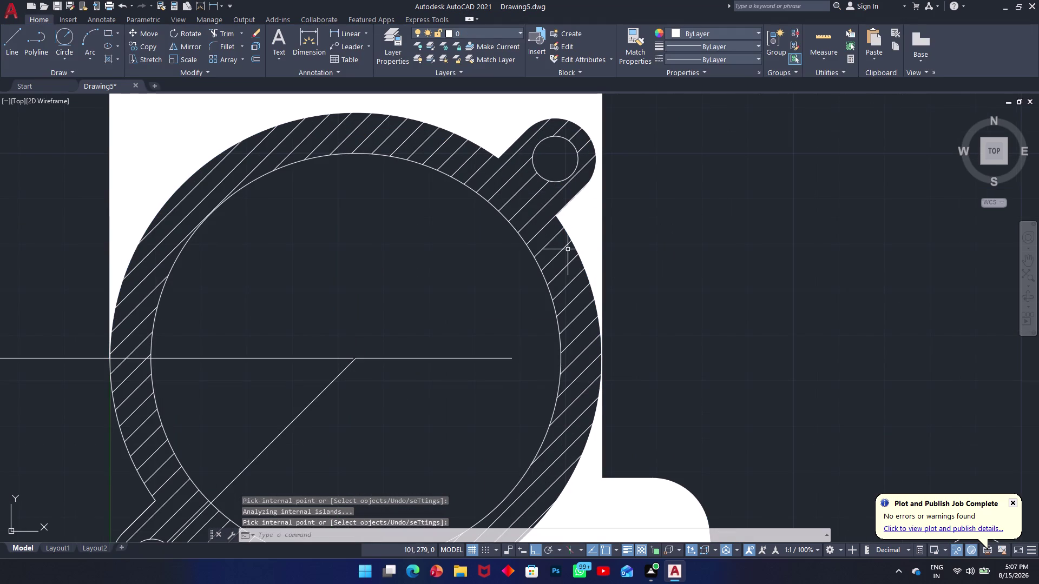
scroll(down, 3)
scroll(up, 3)
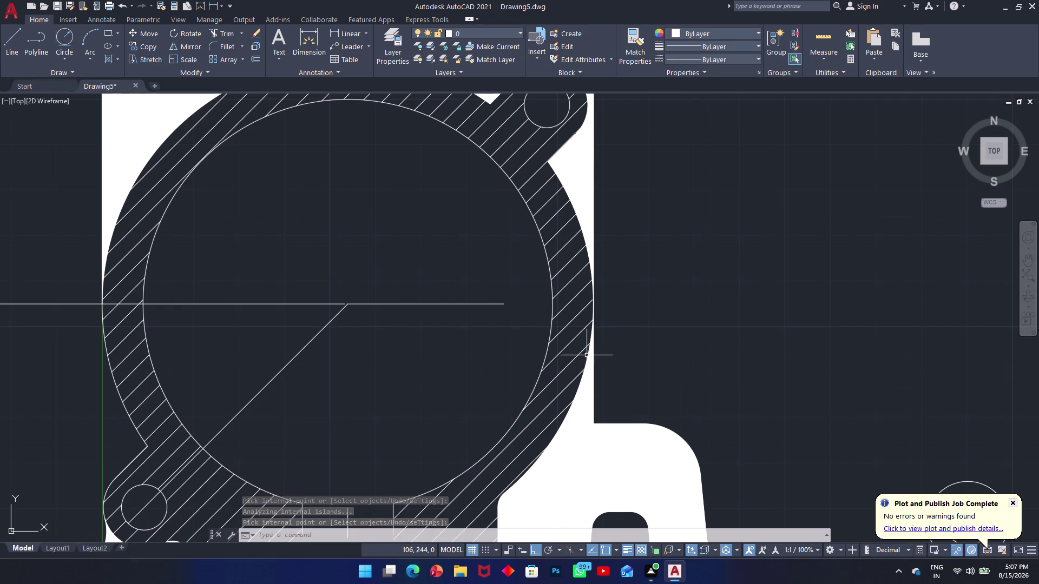
middle_drag(583, 360, 549, 198)
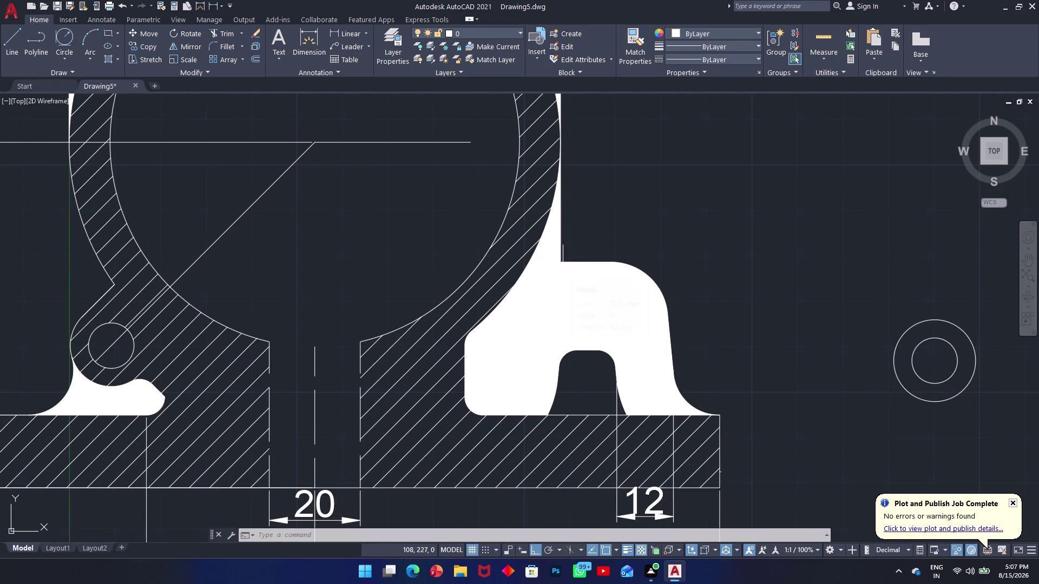
Start a dimension on the right bracket, then cancel it.
text(dim)
key(space)
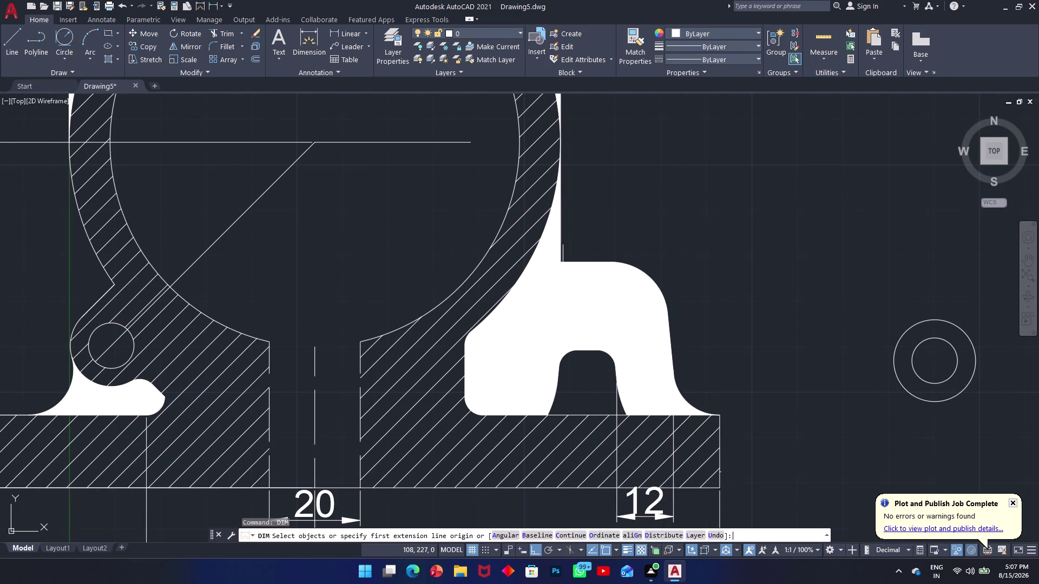
click(582, 343)
scroll(up, 3)
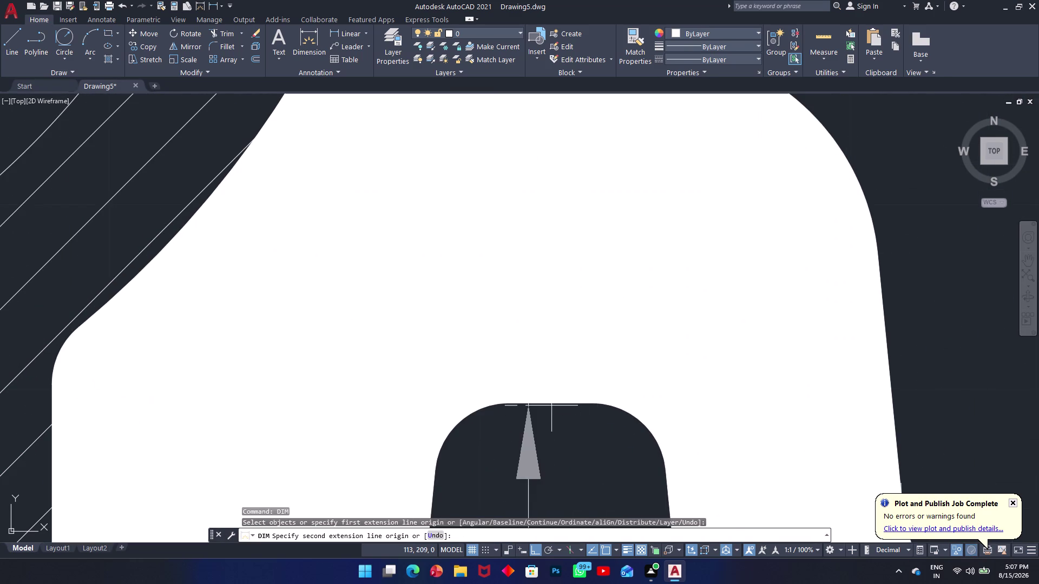
click(552, 403)
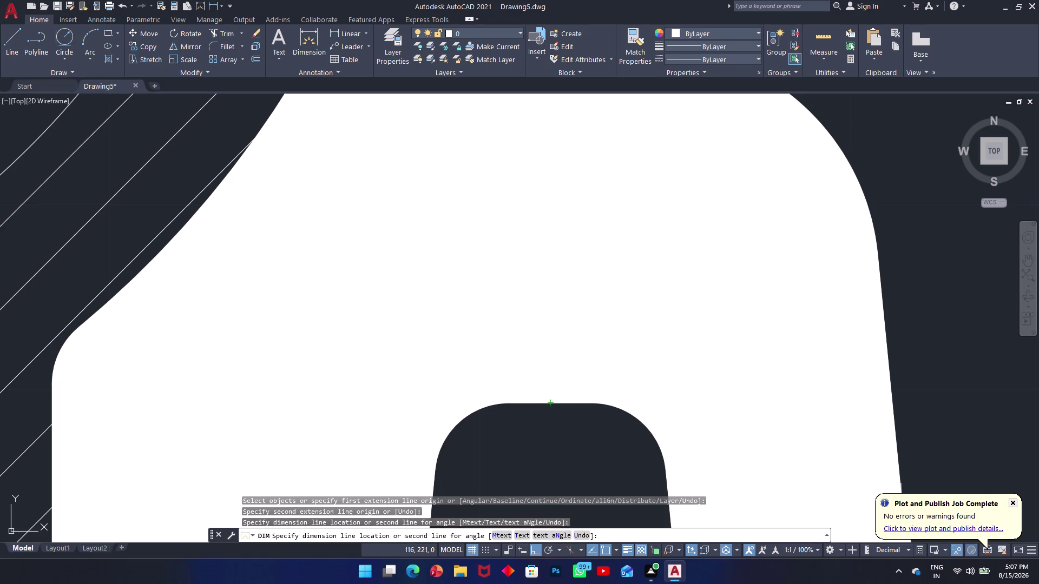
key(Escape)
text(`)
key(space)
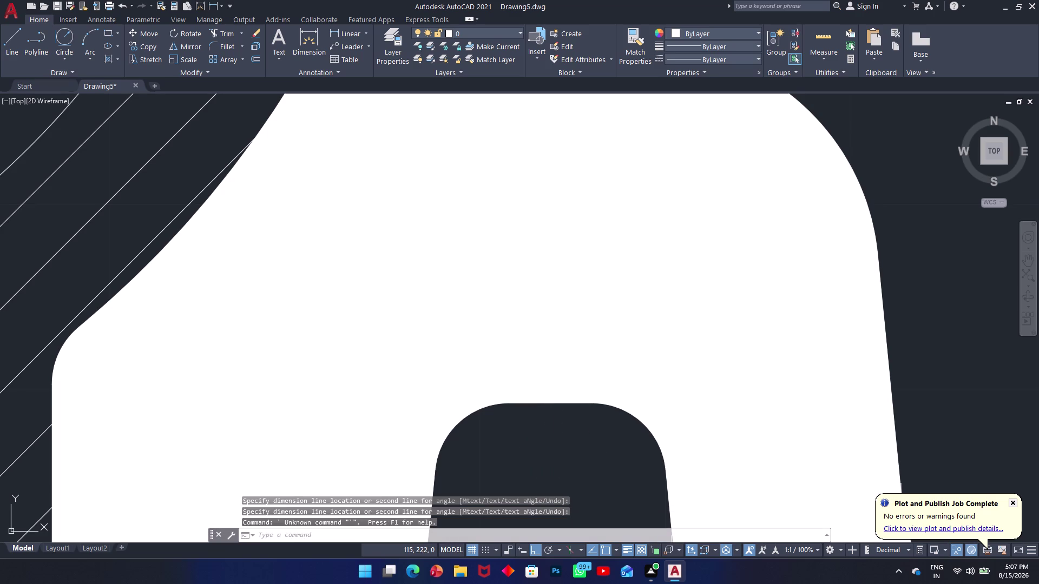
Dimension the right bracket's rounded shoulder vertically as 19.
text(dim)
key(space)
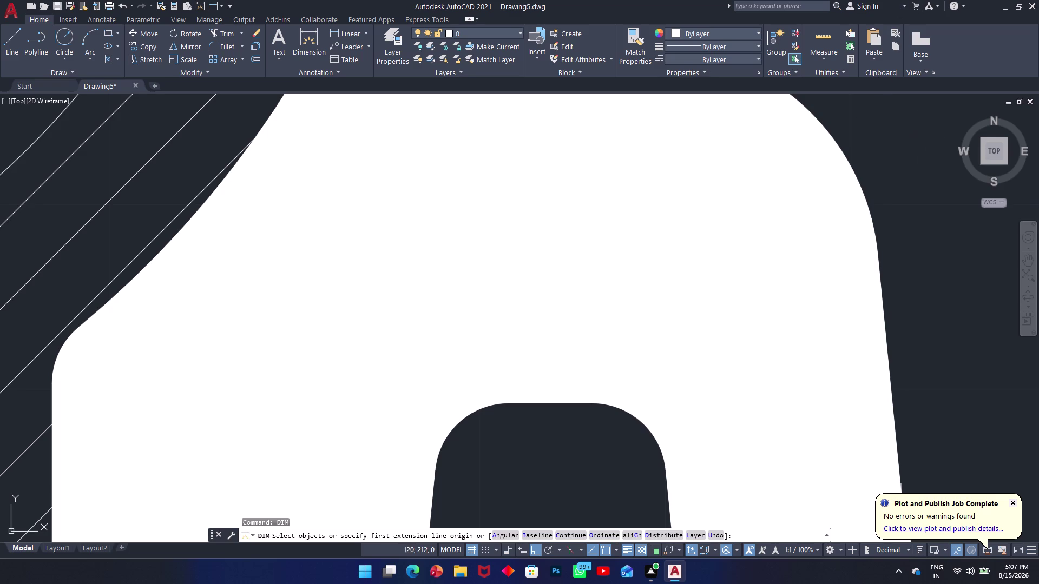
click(551, 403)
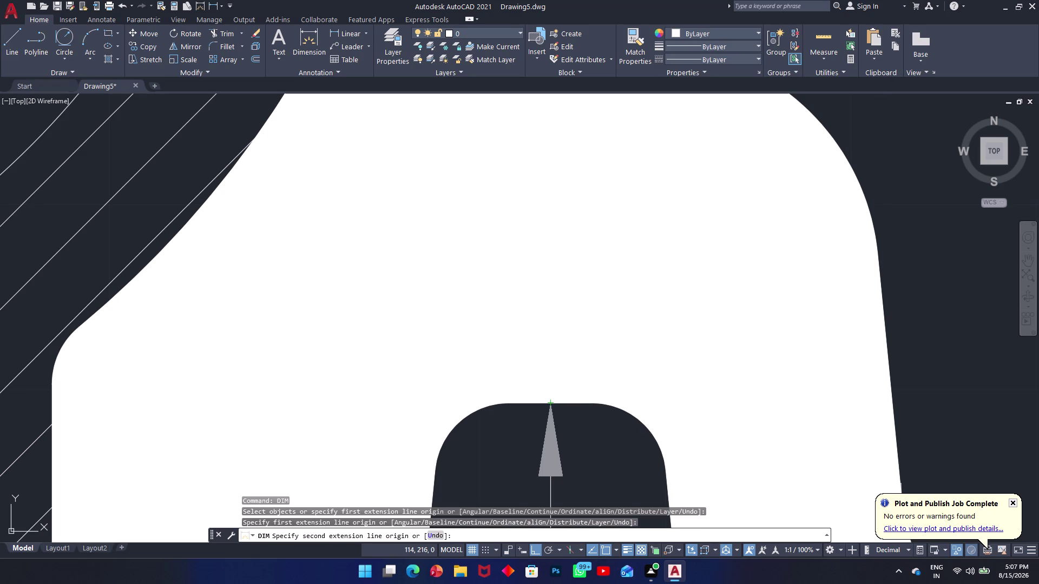
scroll(down, 3)
scroll(down, 3)
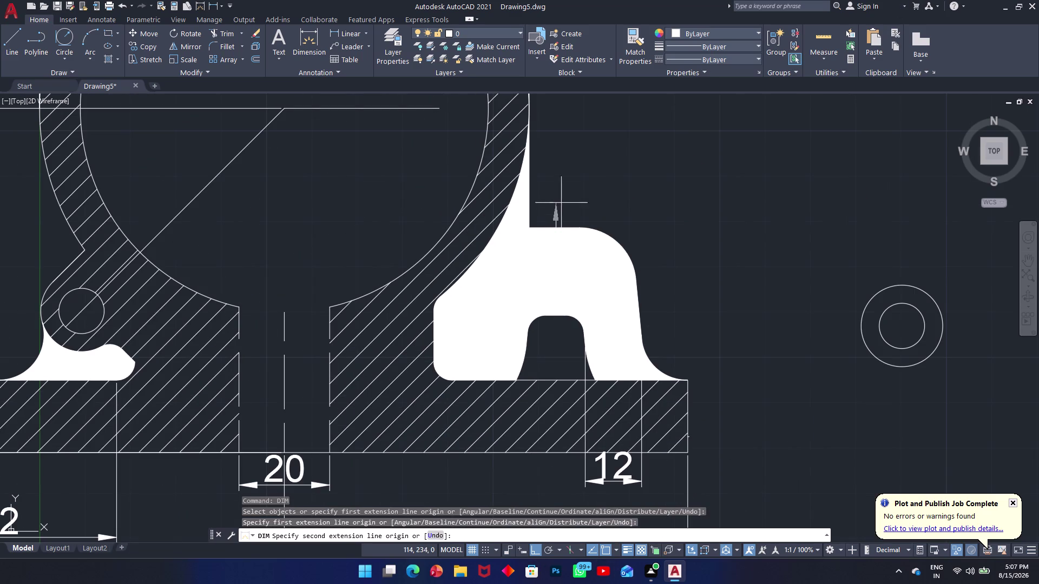
click(558, 227)
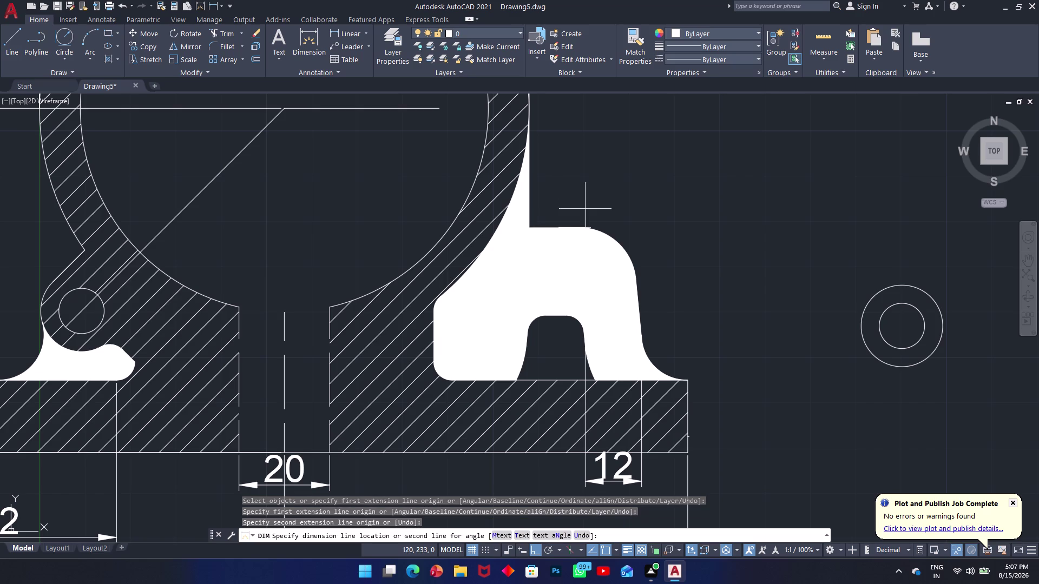
click(713, 225)
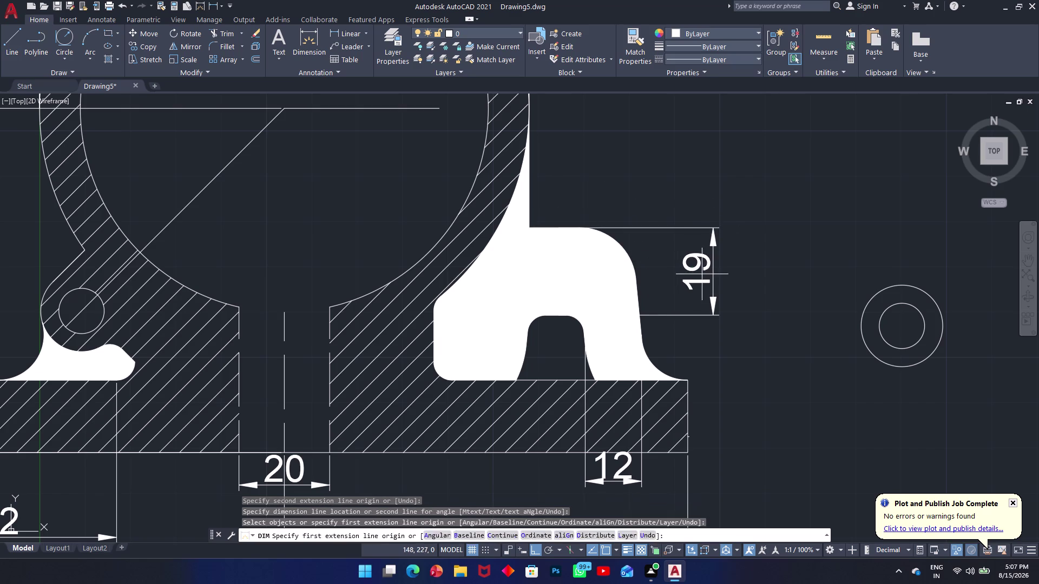
scroll(down, 3)
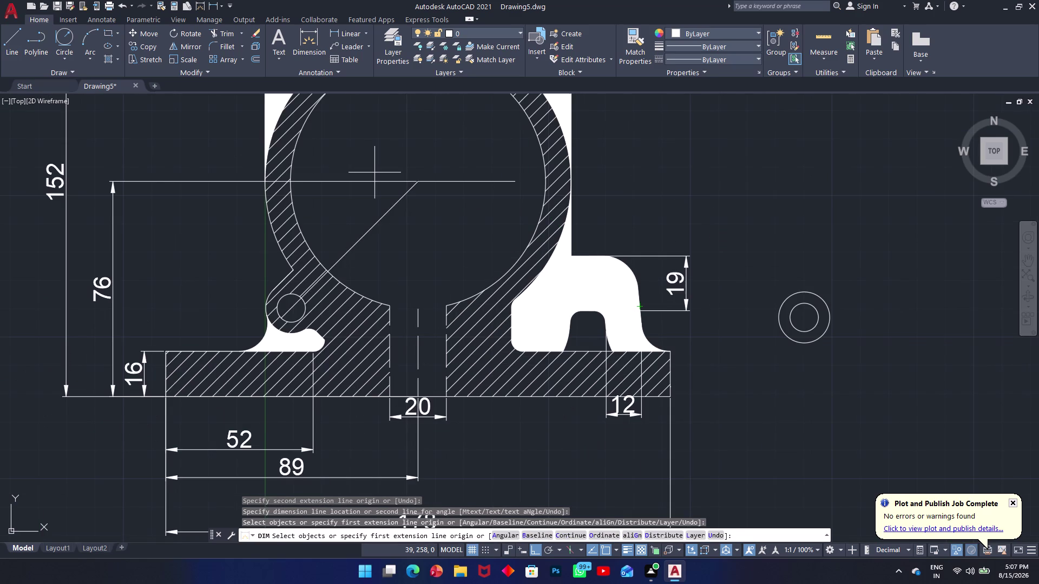
Try starting a diameter dimension with DDI and pan up toward the ring's lug.
text(ddi)
key(space)
middle_drag(476, 176, 455, 403)
scroll(up, 3)
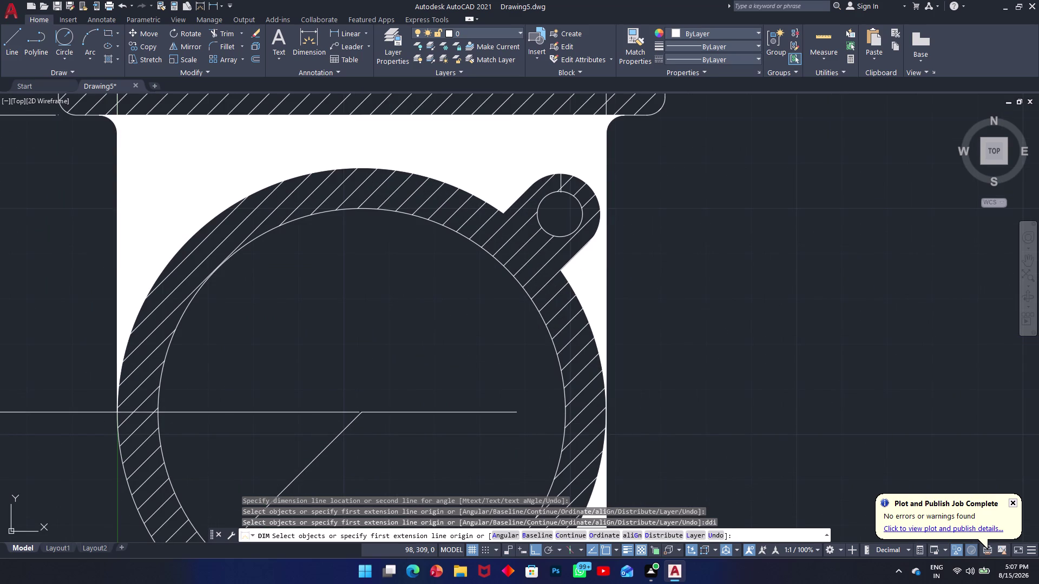
Cancel the accidental dimension picks made near the lug.
scroll(up, 3)
click(597, 171)
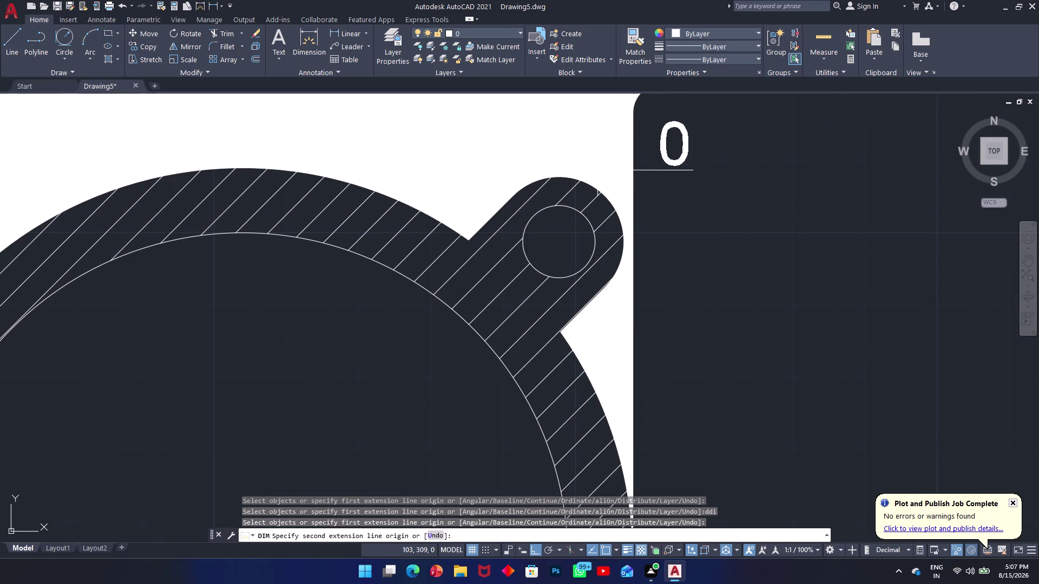
key(Escape)
key(space)
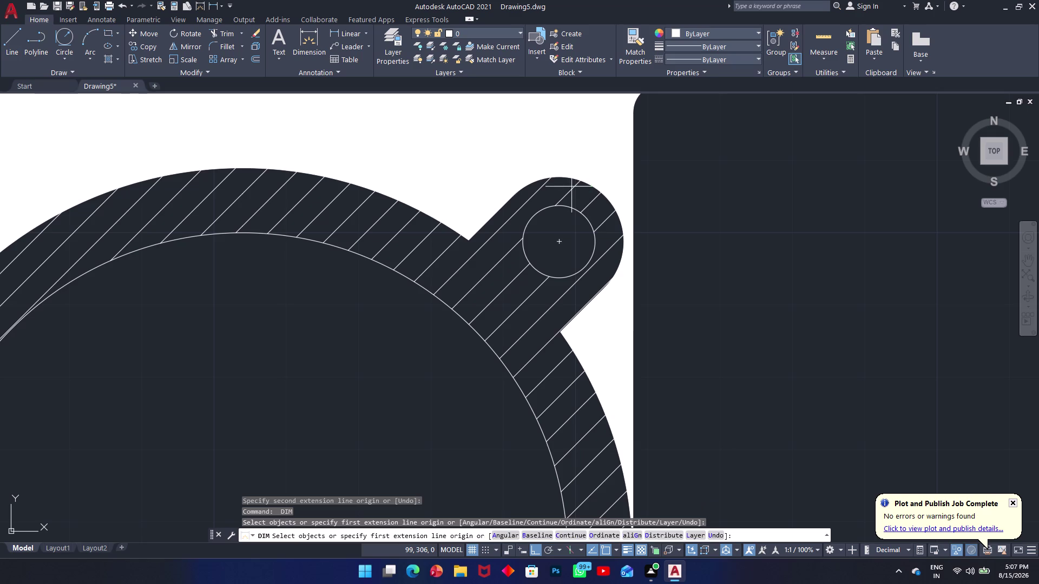
click(588, 181)
key(Escape)
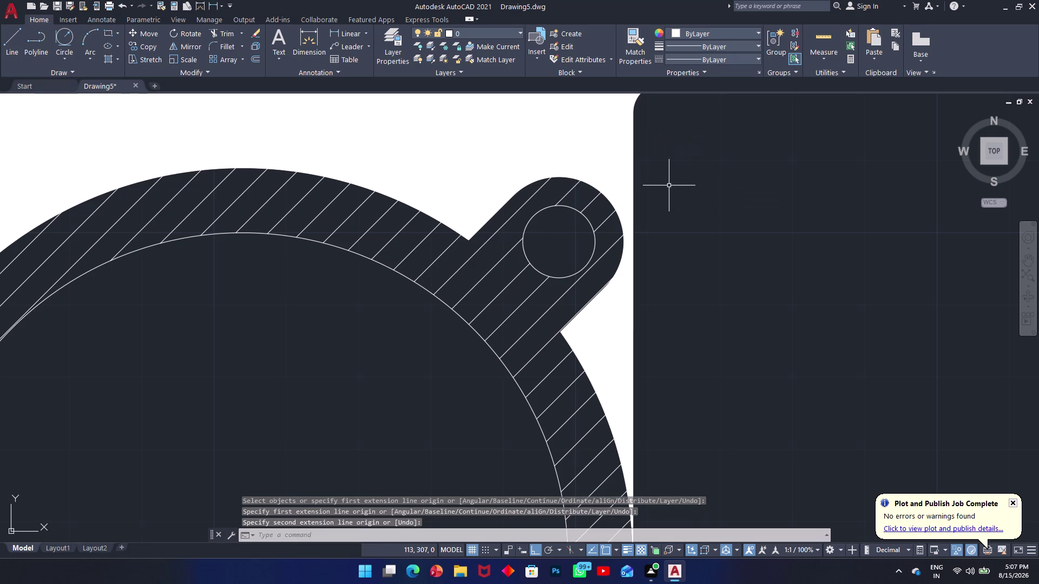
Dimension the small lug hole Ø18 with DIMDIAMETER, text placed outside the lug.
key(d)
text(di)
key(space)
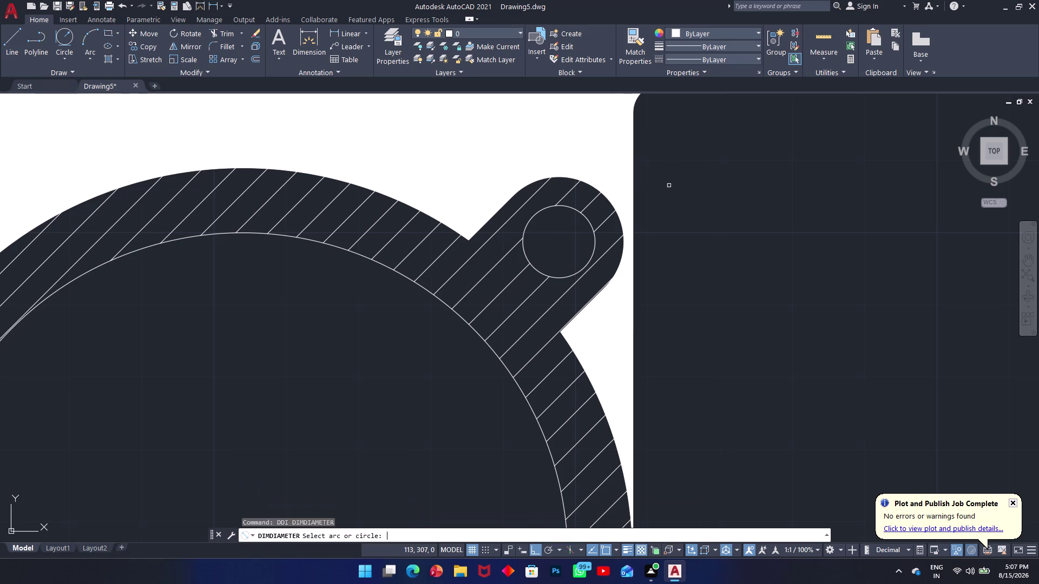
click(612, 204)
click(686, 227)
key(space)
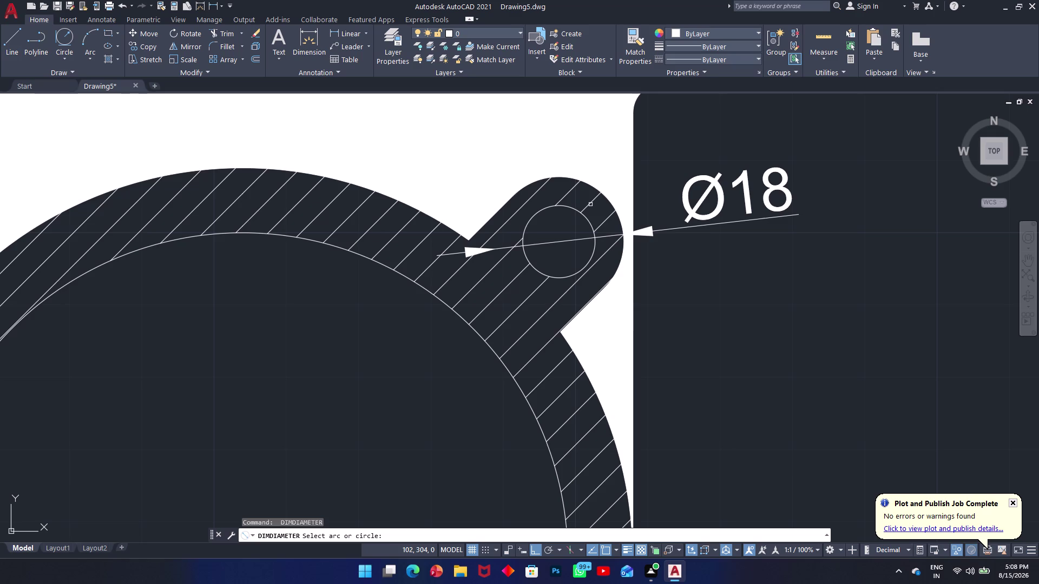
key(Escape)
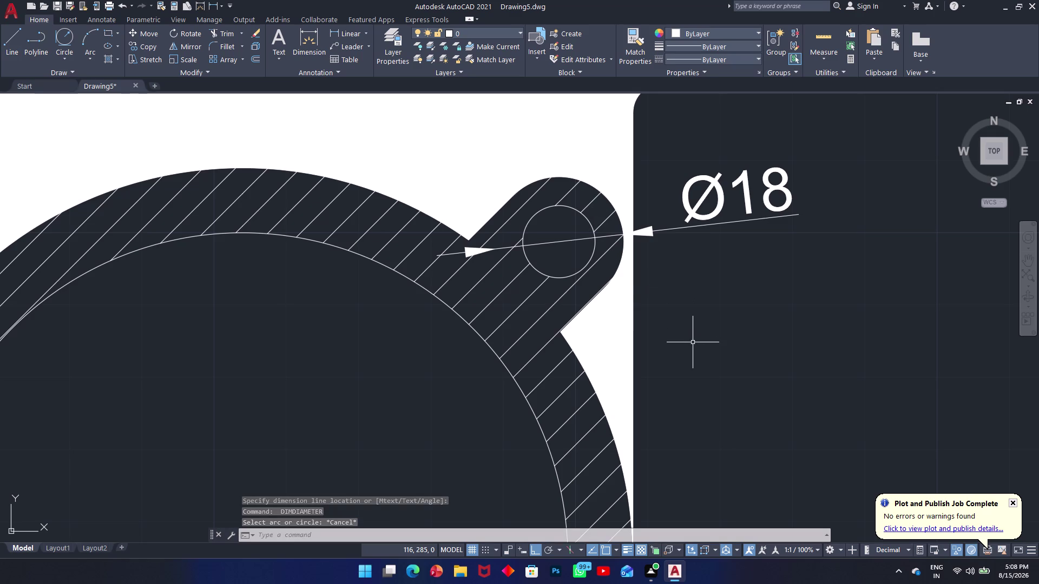
middle_drag(511, 348, 562, 312)
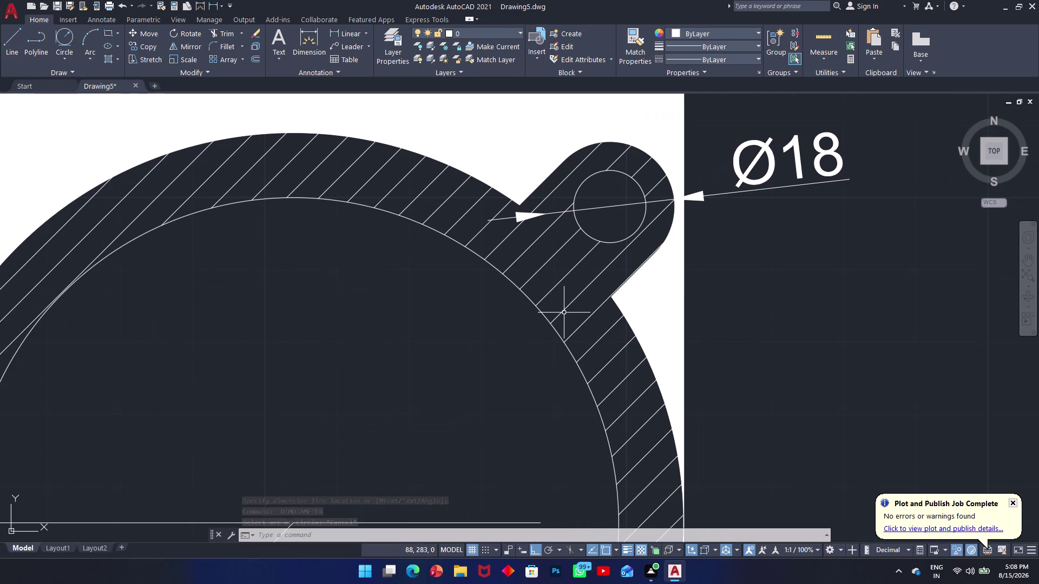
Label the lug's rounded end arc with an R5 radius dimension placed outside it.
key(Escape)
key(d)
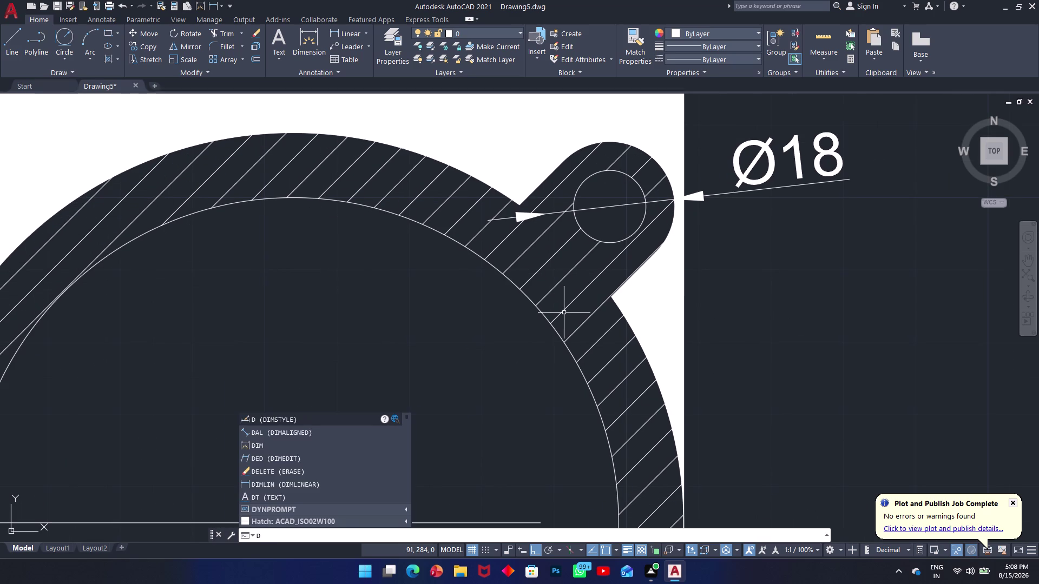
text(ra)
key(space)
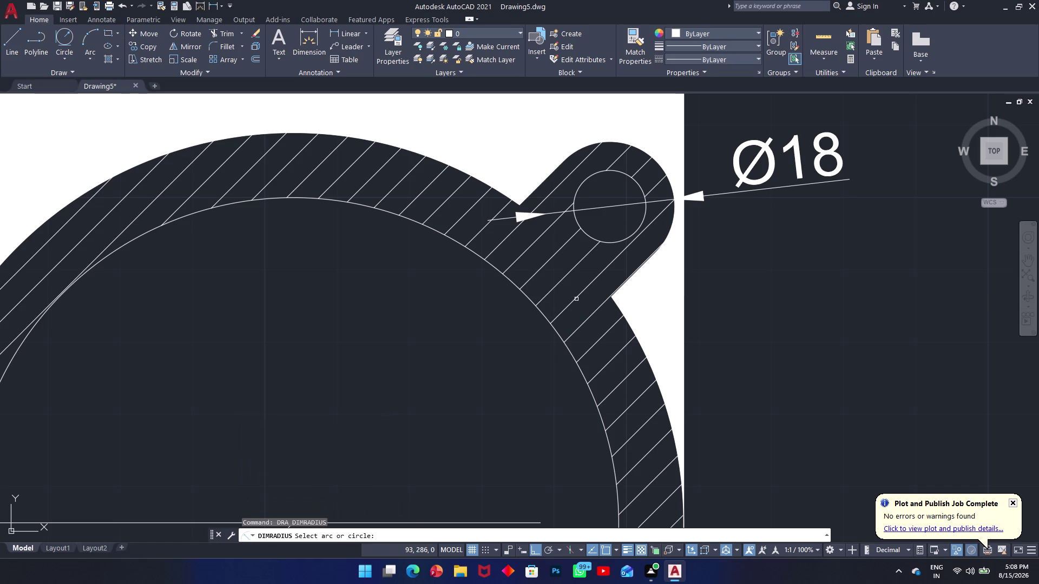
click(629, 177)
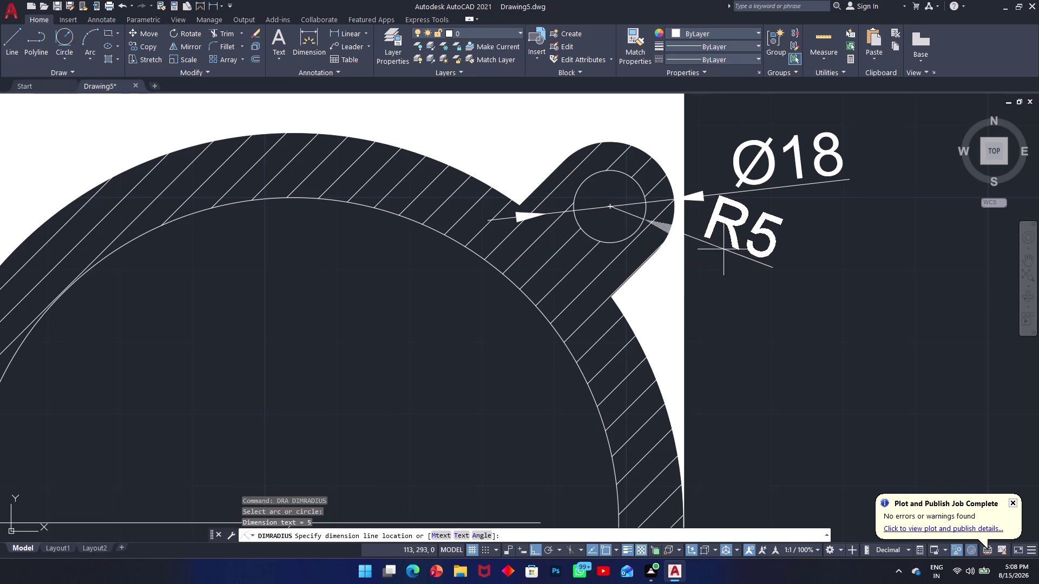
click(751, 261)
middle_drag(559, 221, 846, 88)
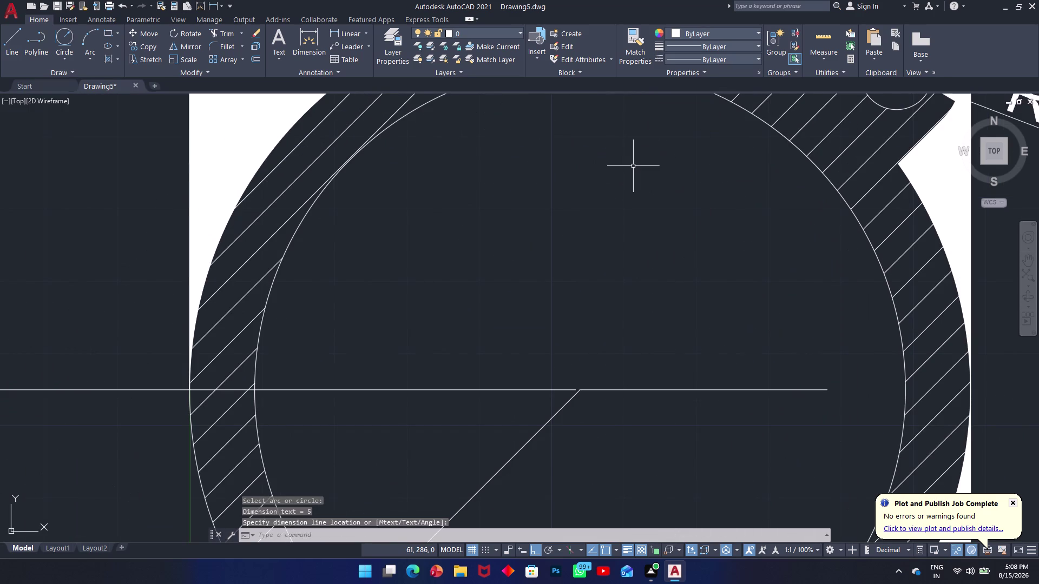
key(space)
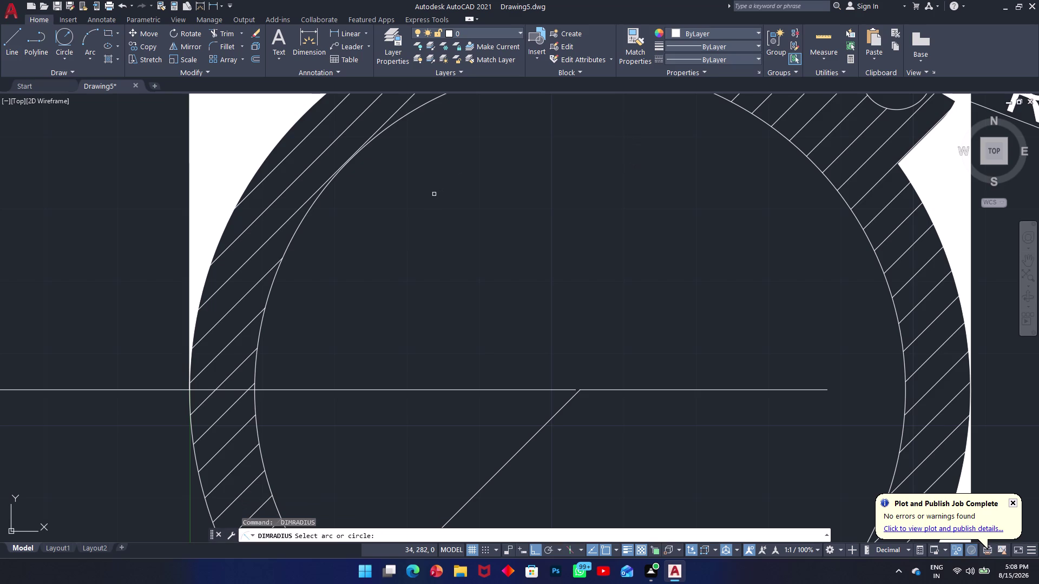
middle_drag(540, 194, 484, 328)
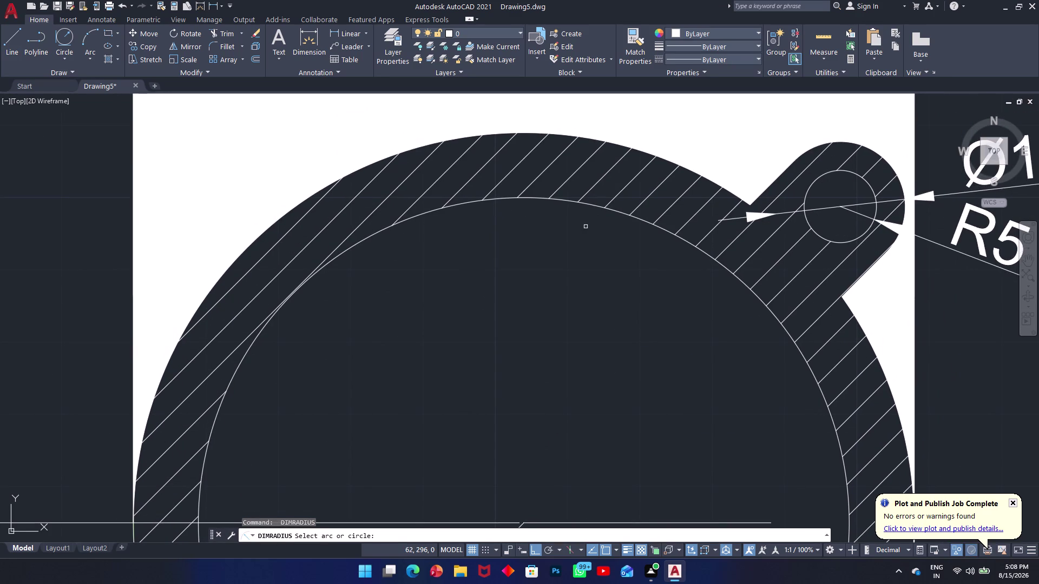
key(Escape)
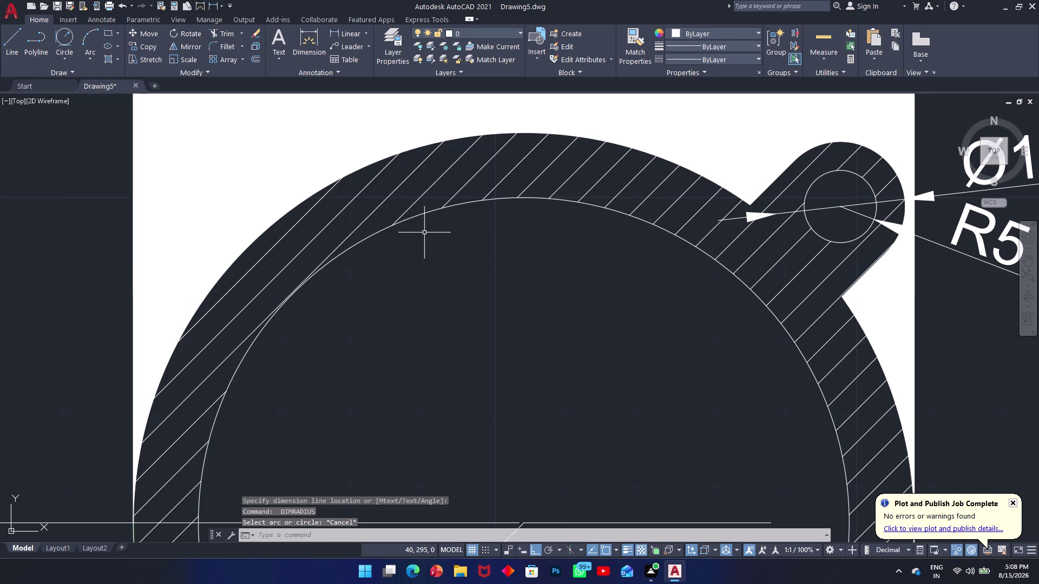
Add diameter dimensions Ø90 to the inner bore and Ø108 to the outer ring circle.
text(ddi)
key(space)
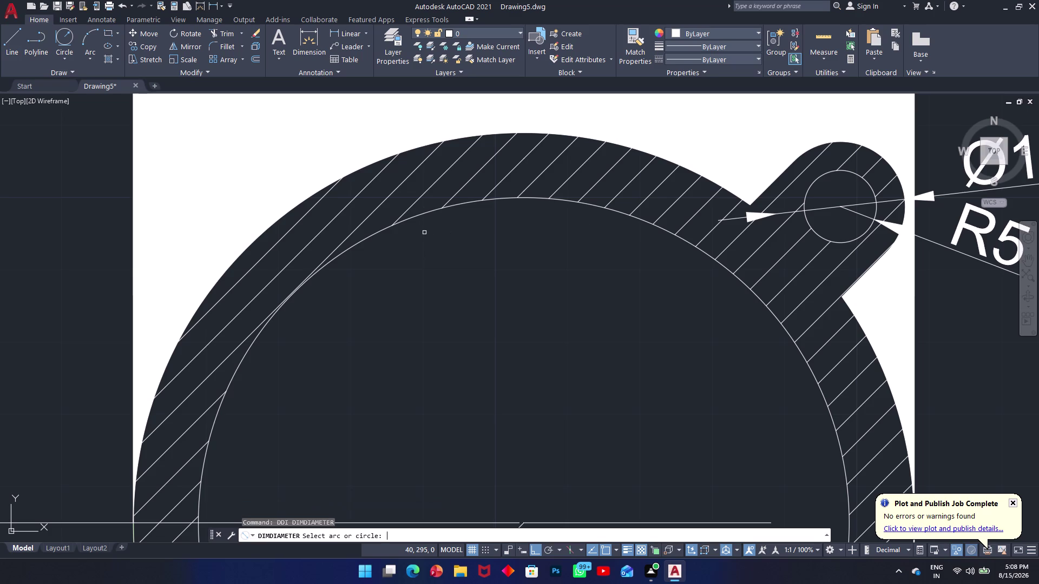
click(382, 232)
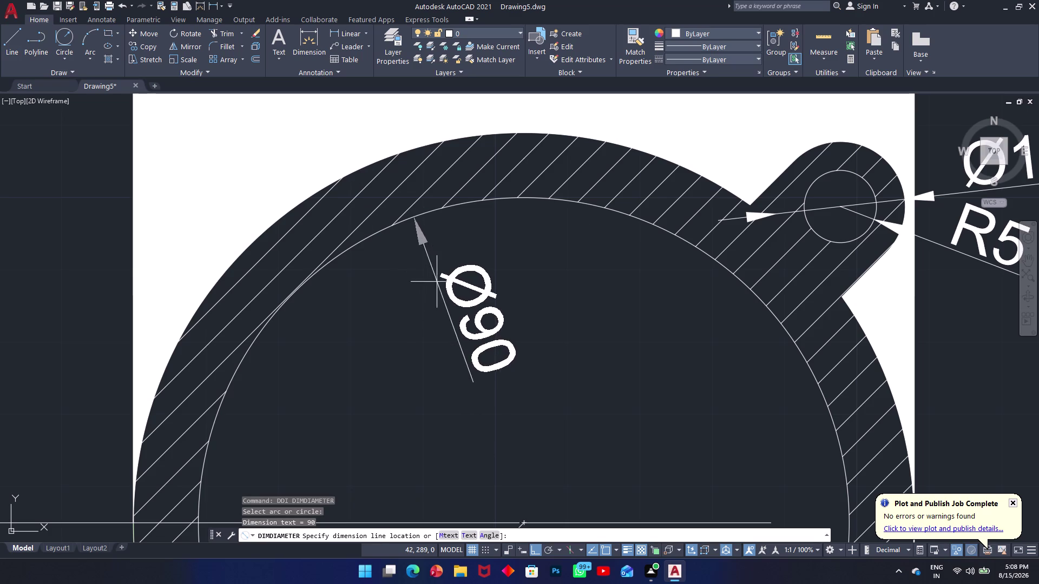
click(363, 442)
key(space)
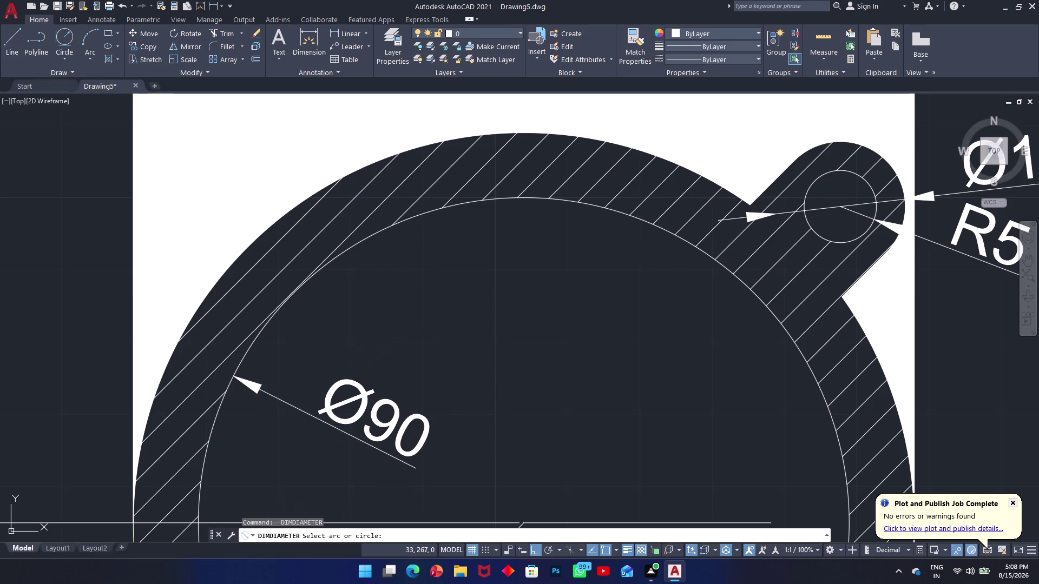
middle_drag(465, 331, 459, 187)
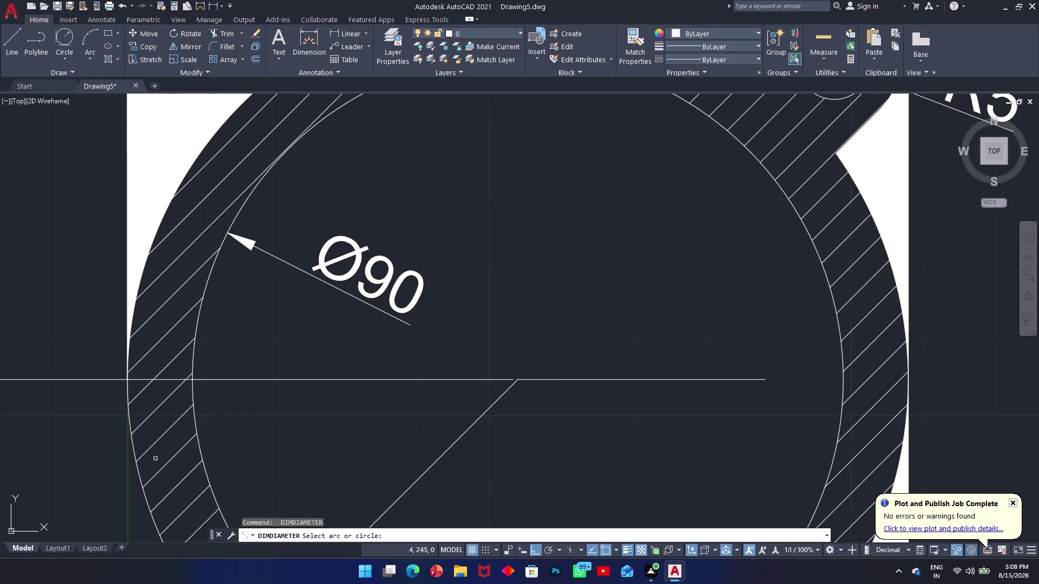
click(138, 475)
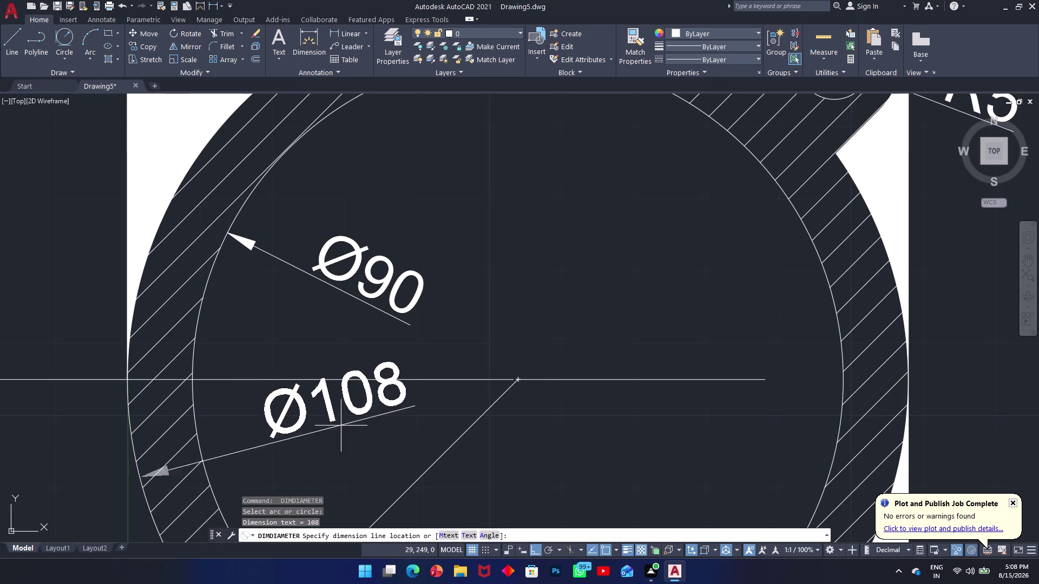
click(362, 445)
middle_drag(357, 326, 332, 178)
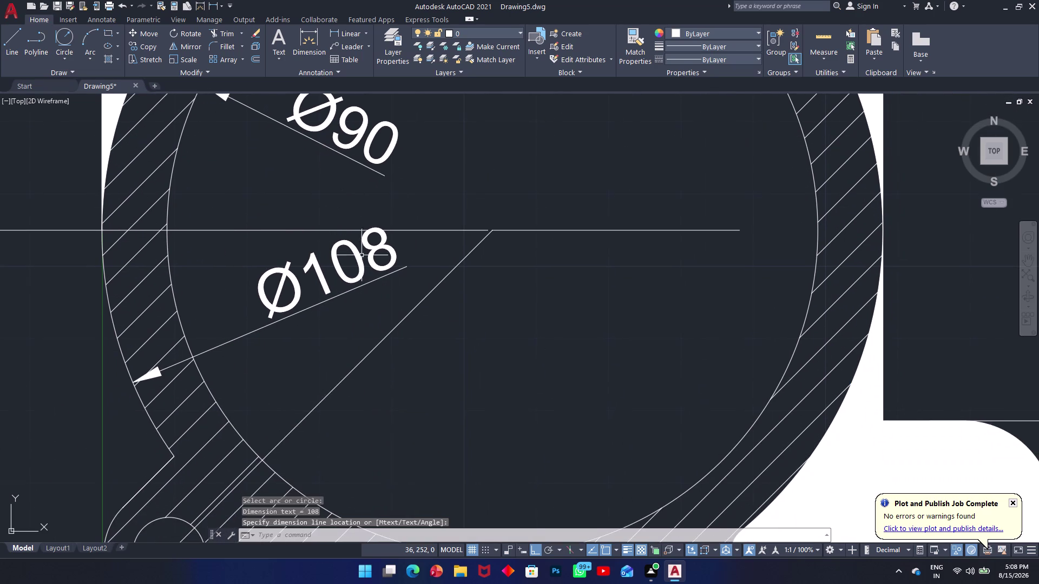
right_click(384, 320)
key(Escape)
Start DIMANGULAR (DAN) and select the diagonal line inside the ring as the first side.
text(da)
text(n)
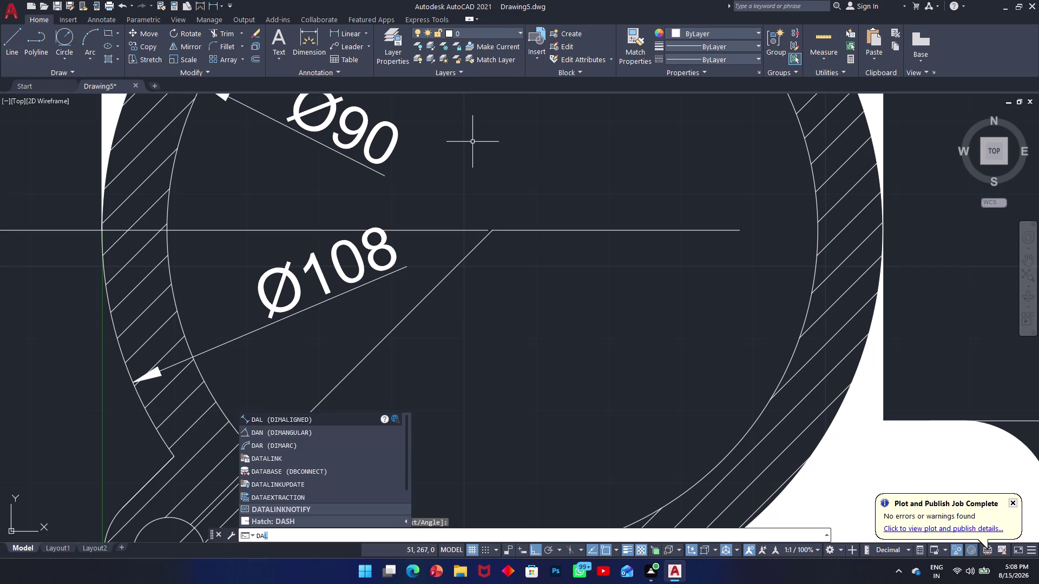
key(space)
click(547, 233)
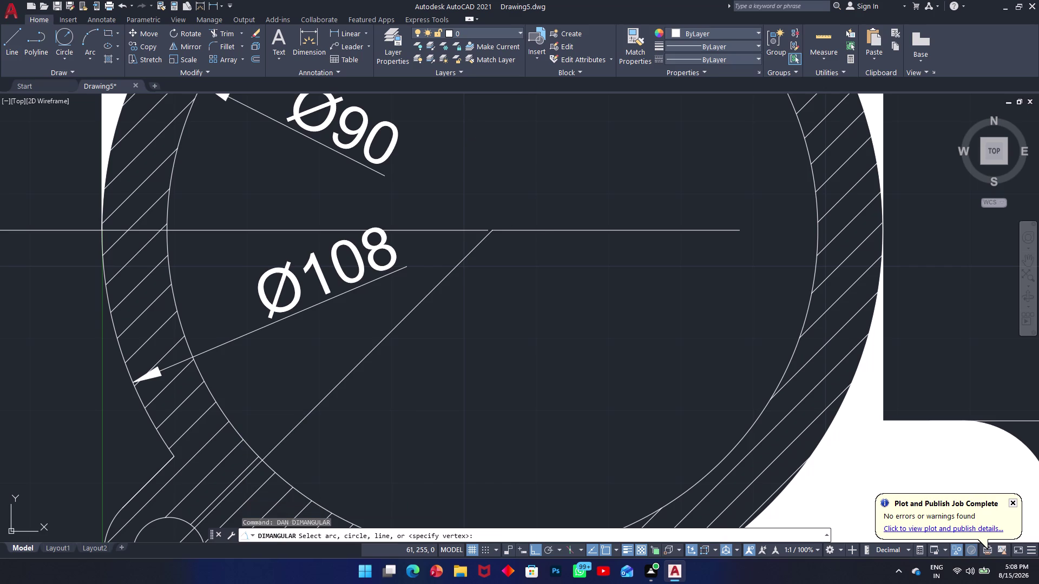
click(433, 289)
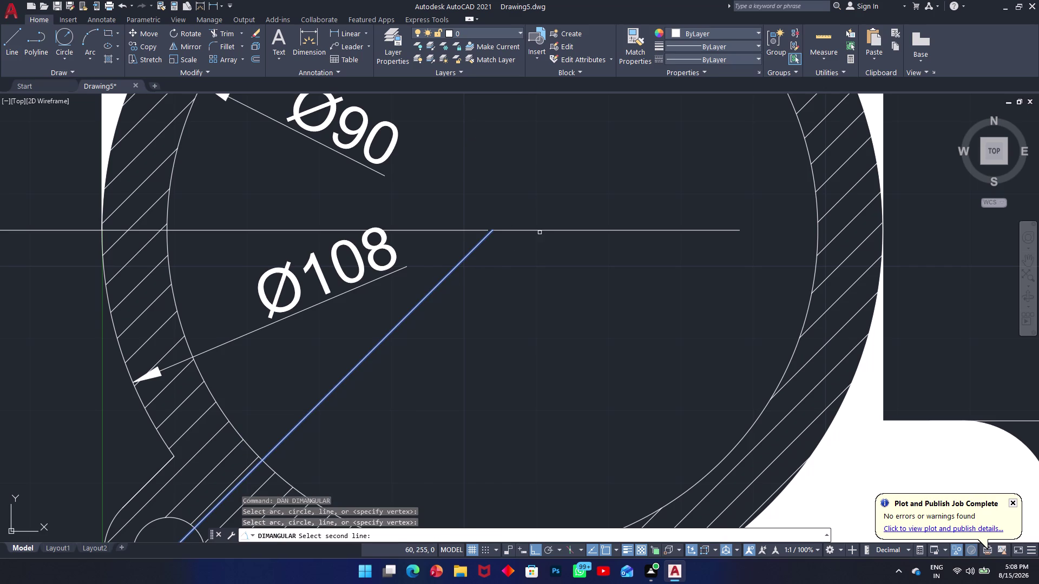
click(541, 232)
click(539, 233)
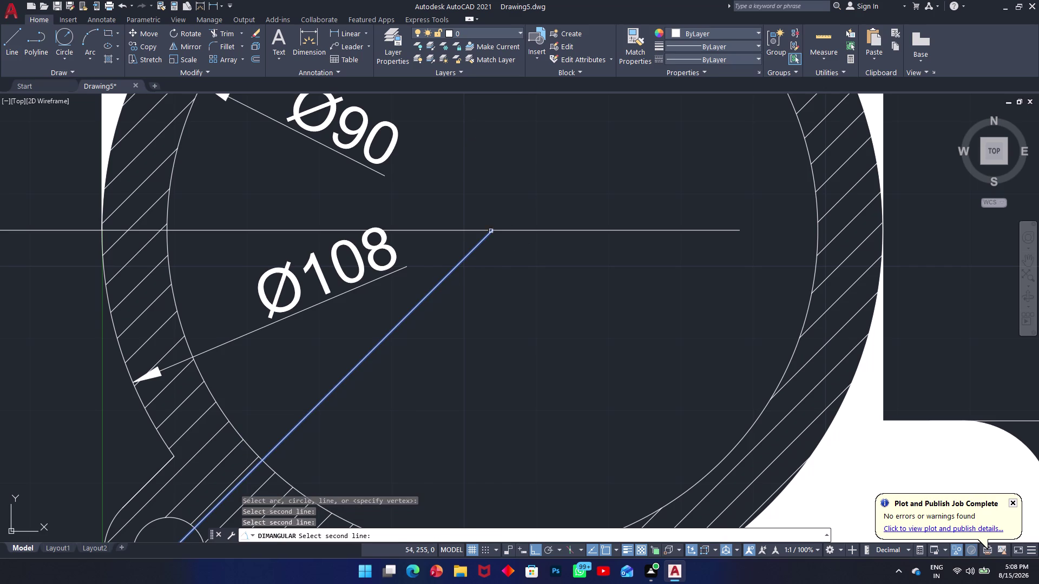
scroll(down, 3)
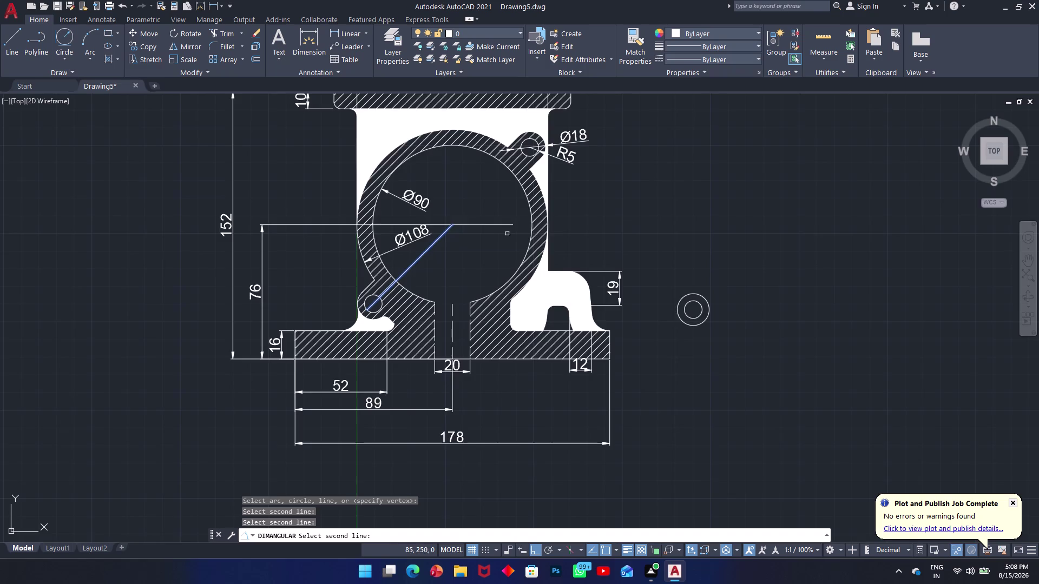
scroll(up, 3)
scroll(up, 3)
Pick the horizontal centre line and place the 135° angular dimension.
click(458, 224)
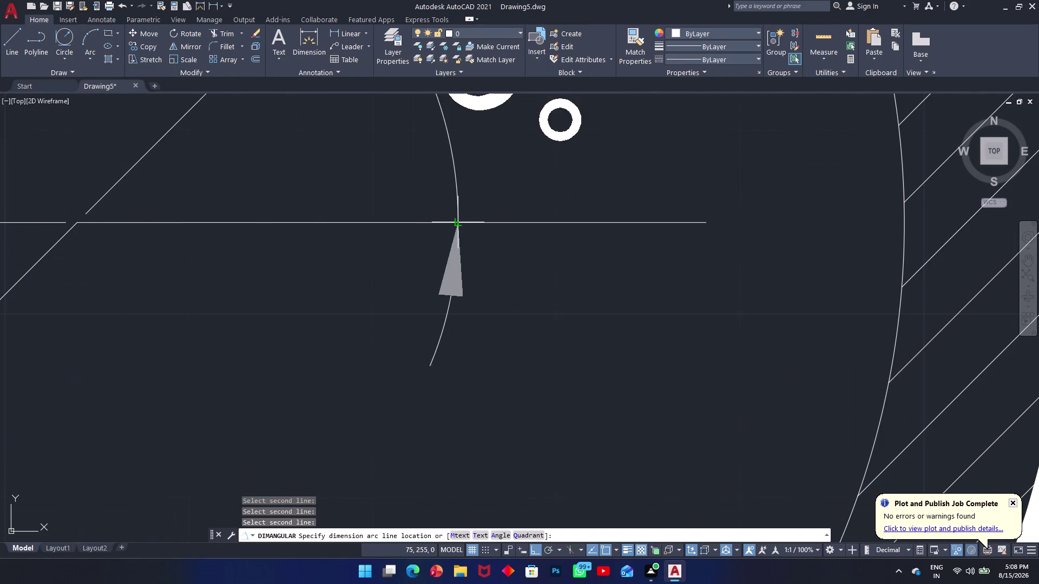
click(433, 291)
scroll(down, 3)
scroll(up, 3)
middle_drag(367, 296, 368, 280)
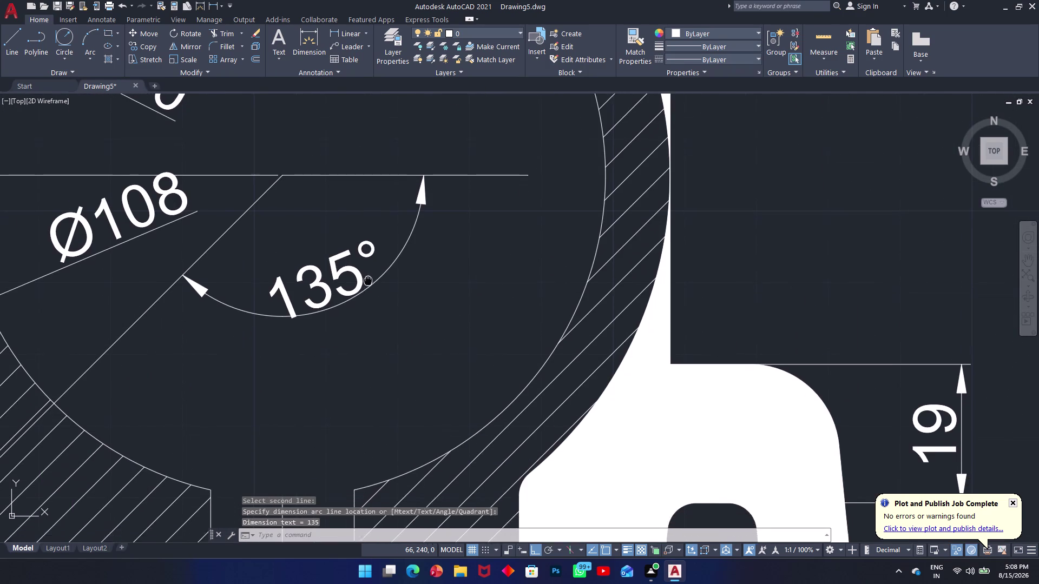
middle_drag(368, 279, 379, 230)
scroll(down, 3)
scroll(up, 3)
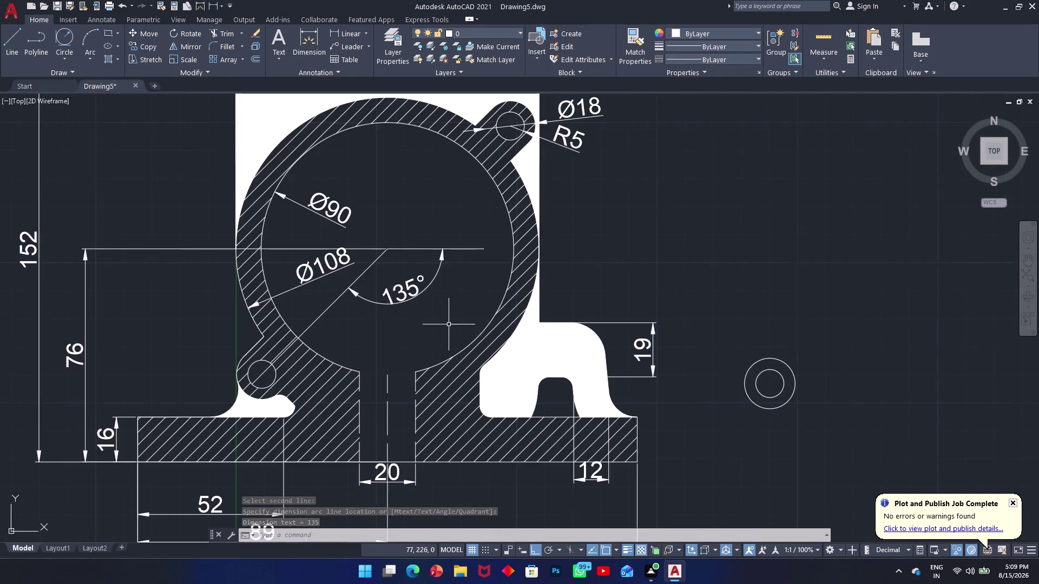
scroll(up, 3)
key(Escape)
Dimension the right support fillet R4 and the lower-left ring fillet R10.
text(dra)
key(space)
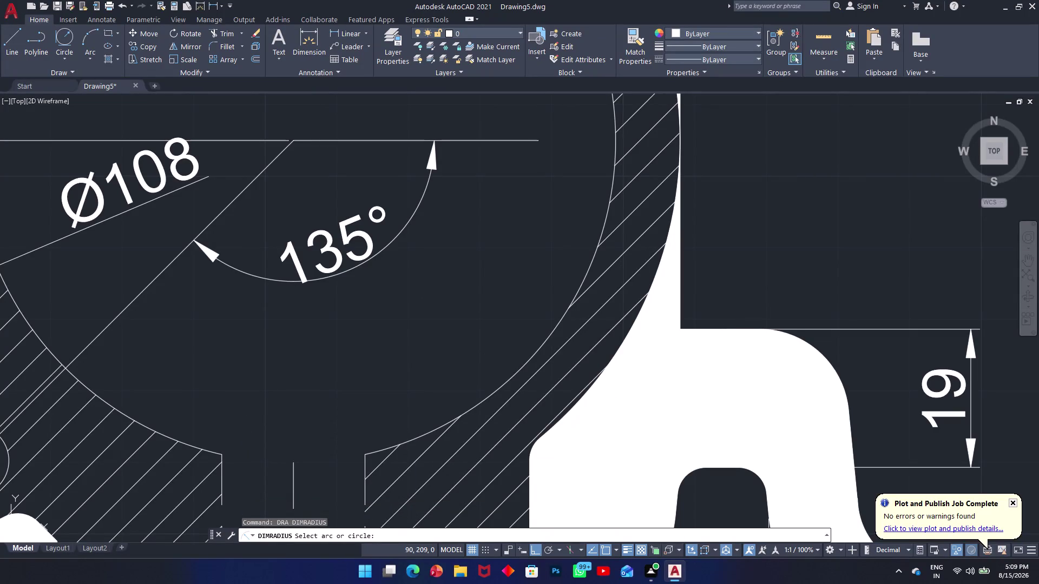
scroll(up, 3)
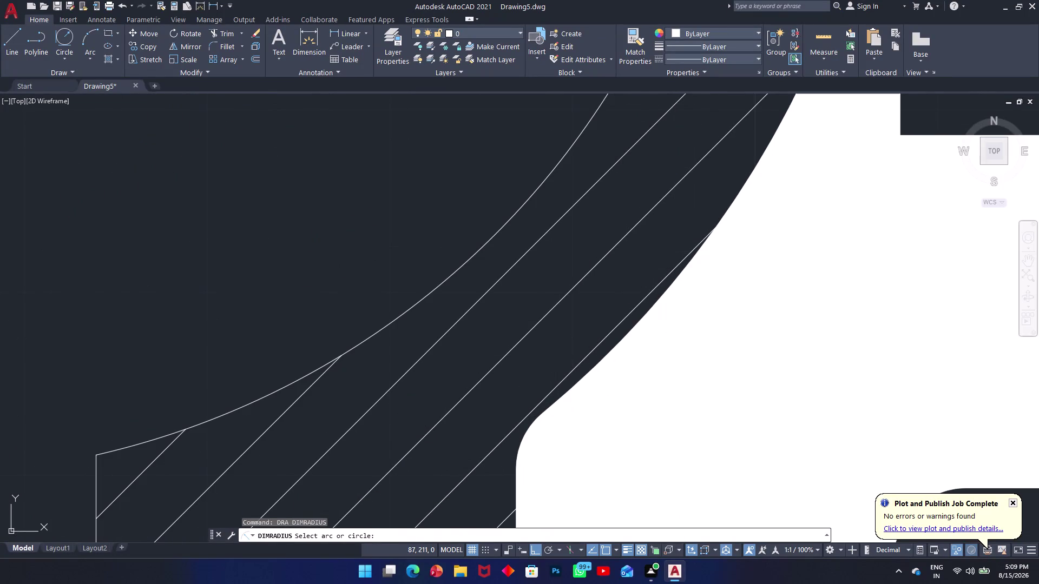
click(518, 445)
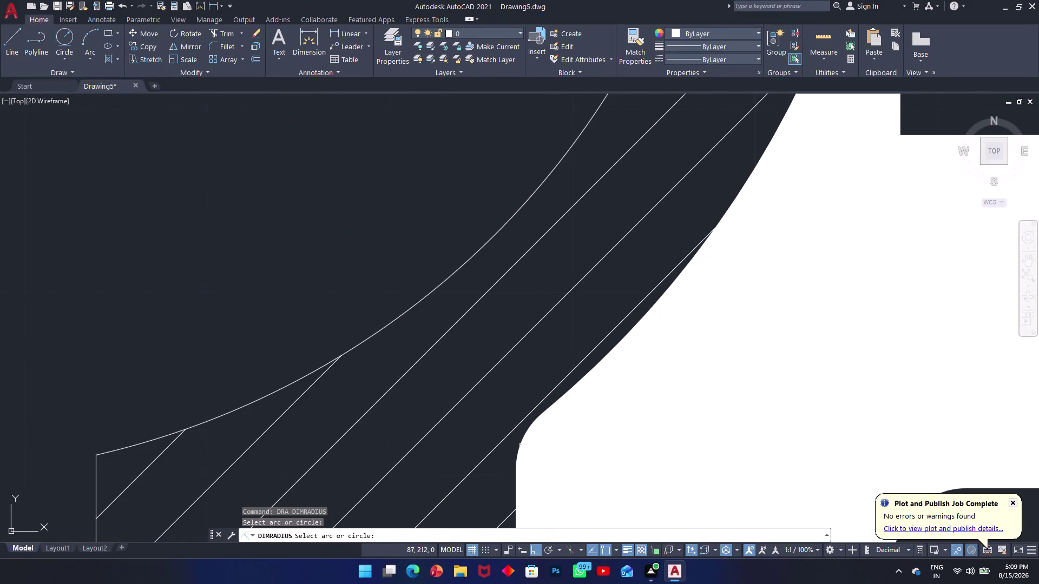
click(521, 446)
click(492, 439)
scroll(down, 3)
scroll(down, 3)
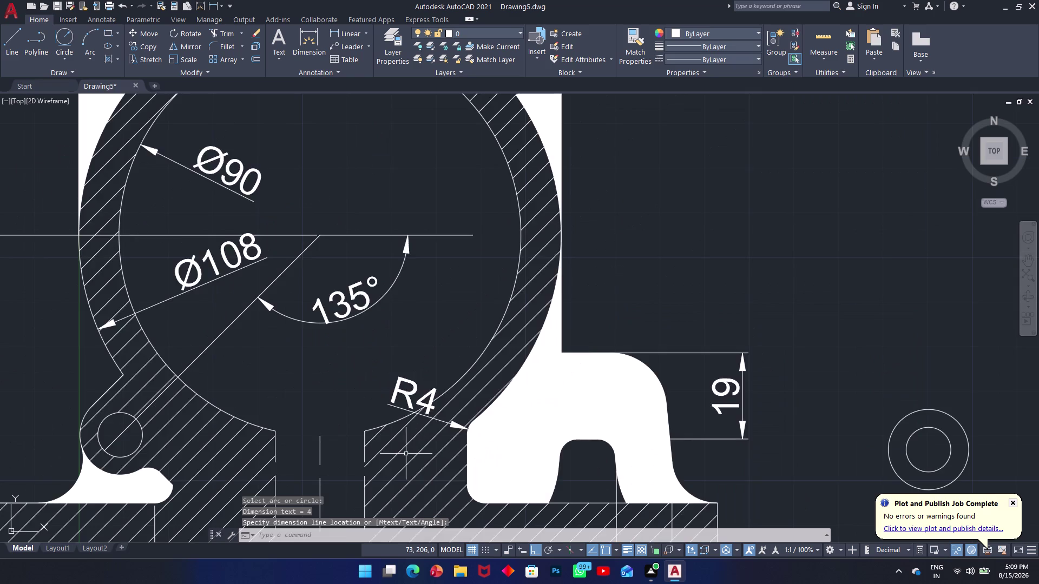
middle_drag(355, 463, 380, 359)
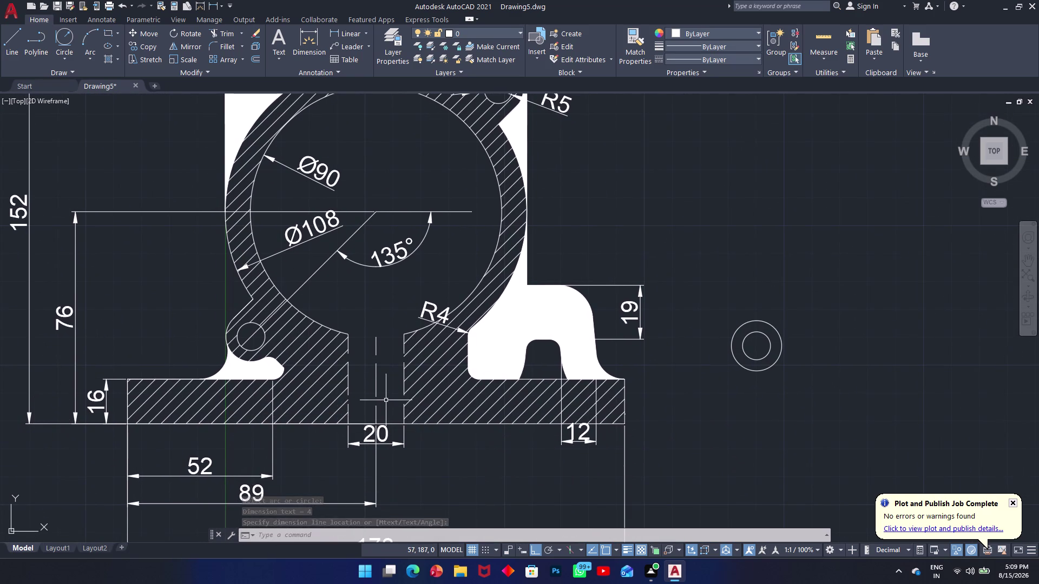
key(space)
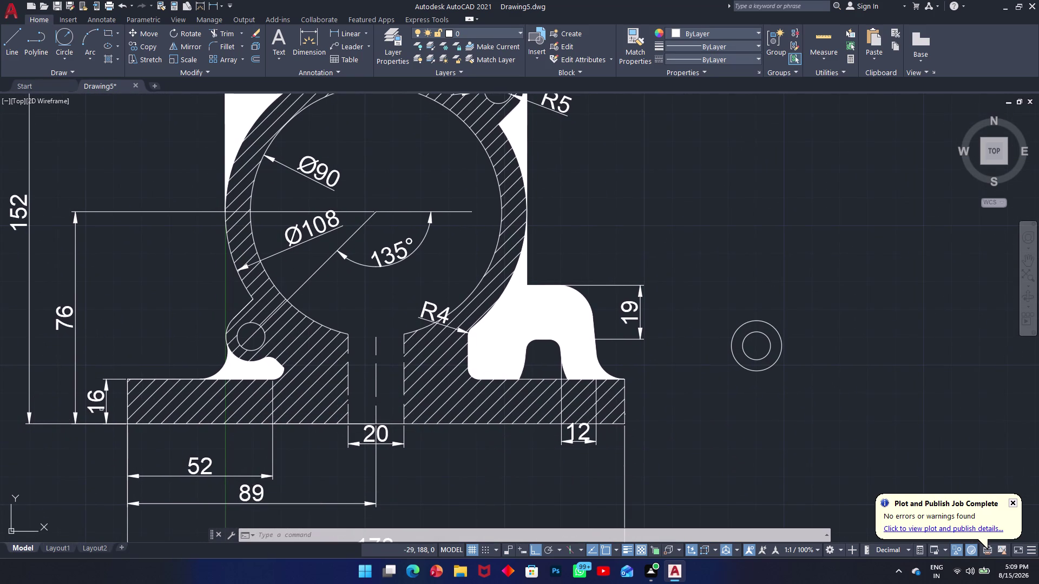
click(219, 371)
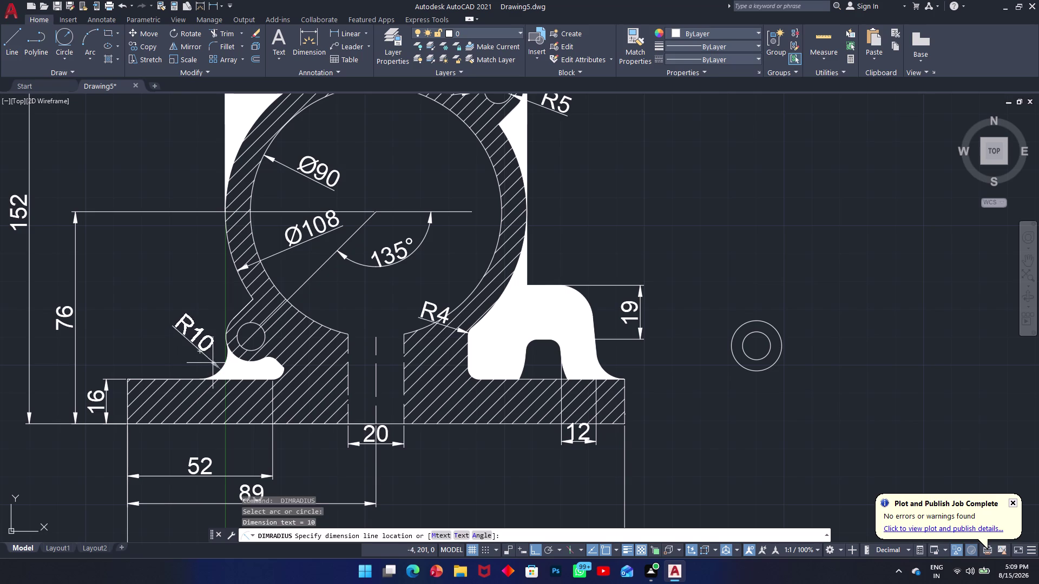
click(216, 363)
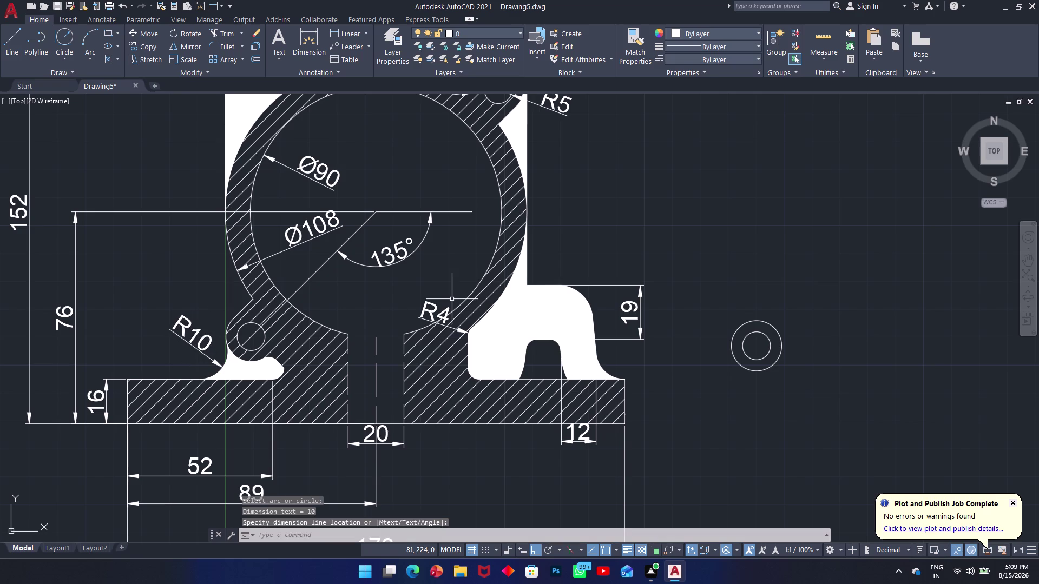
middle_drag(563, 276, 657, 424)
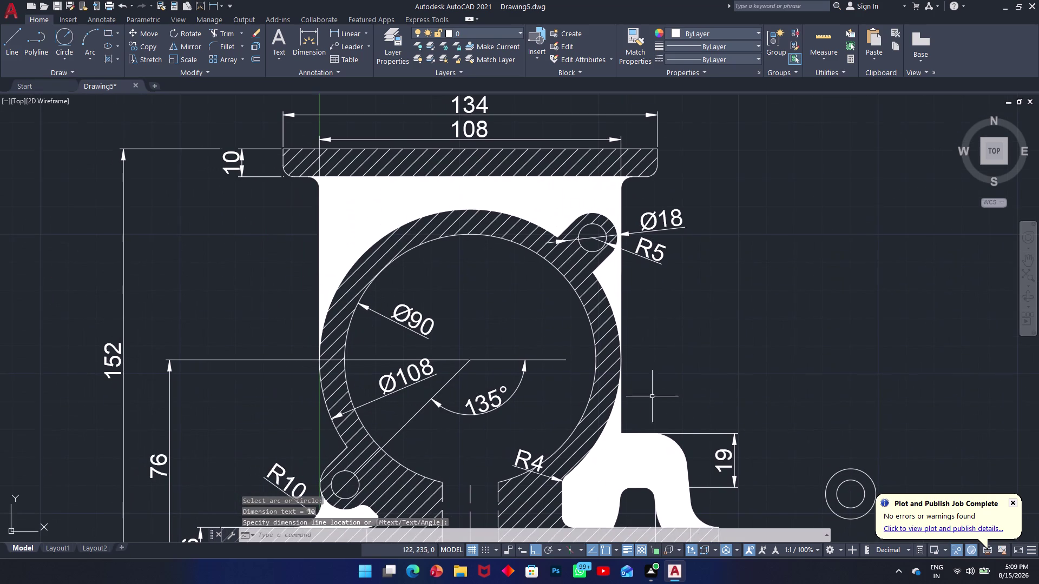
Window-select and delete the two stray concentric circles, then cancel a save attempt.
middle_drag(607, 364, 631, 289)
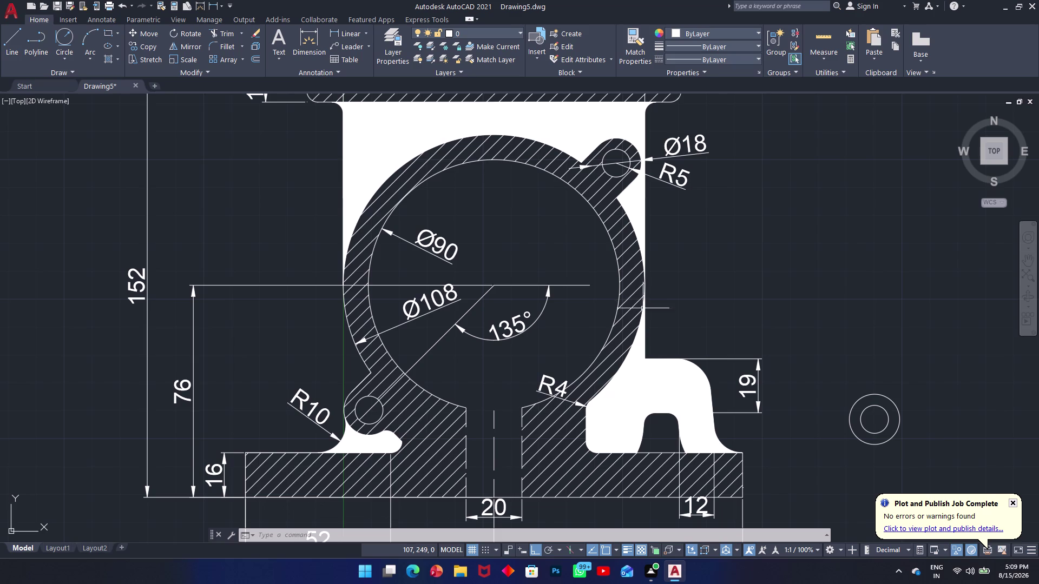
middle_drag(643, 324, 708, 390)
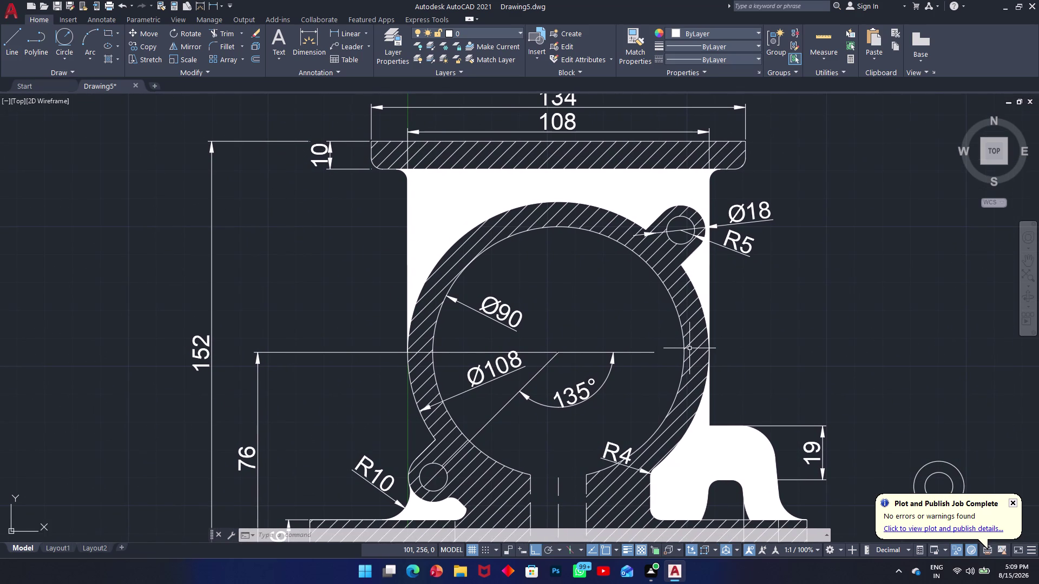
scroll(down, 3)
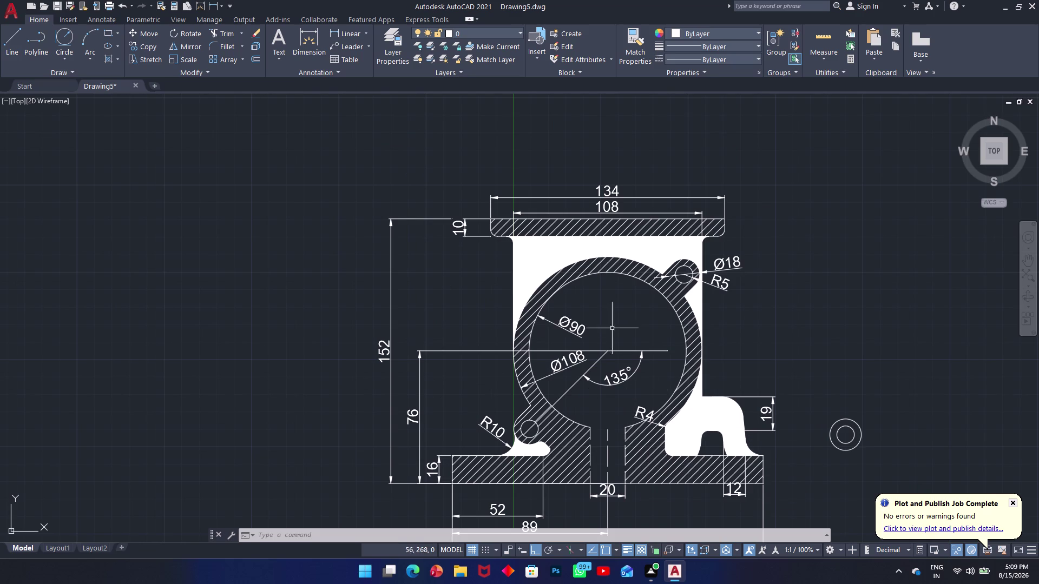
scroll(up, 3)
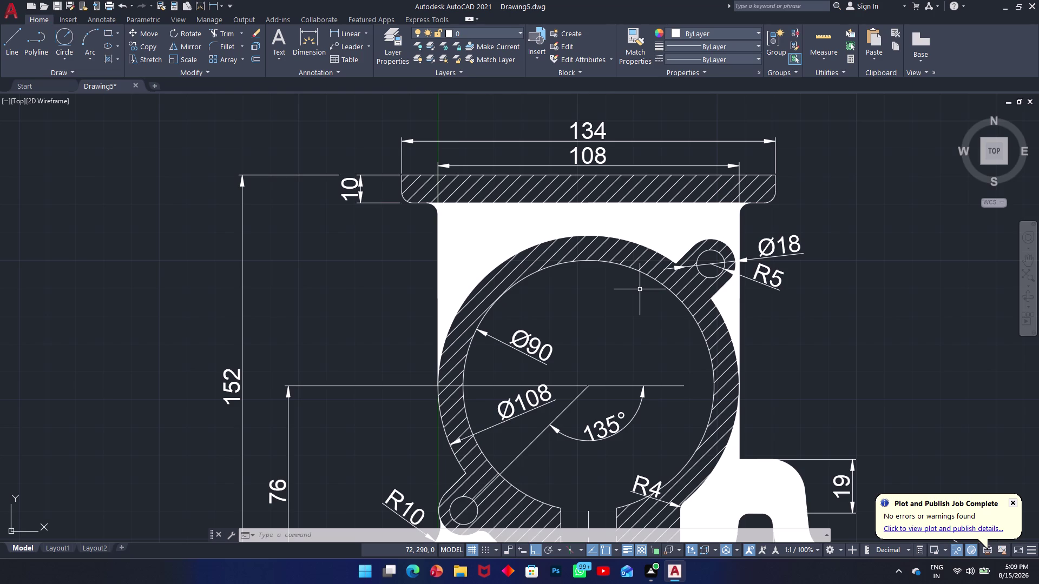
scroll(down, 3)
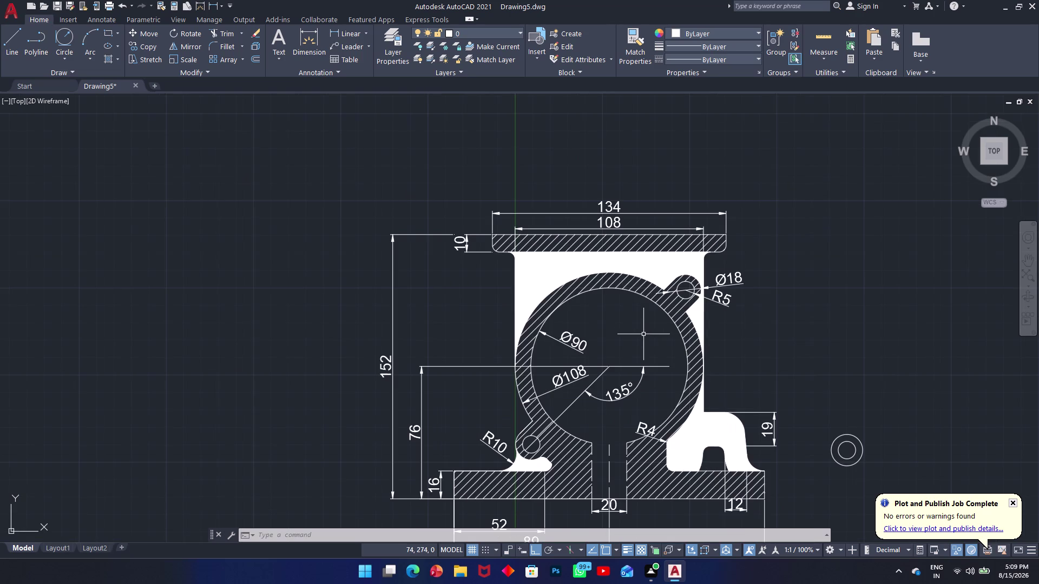
middle_drag(548, 348, 512, 272)
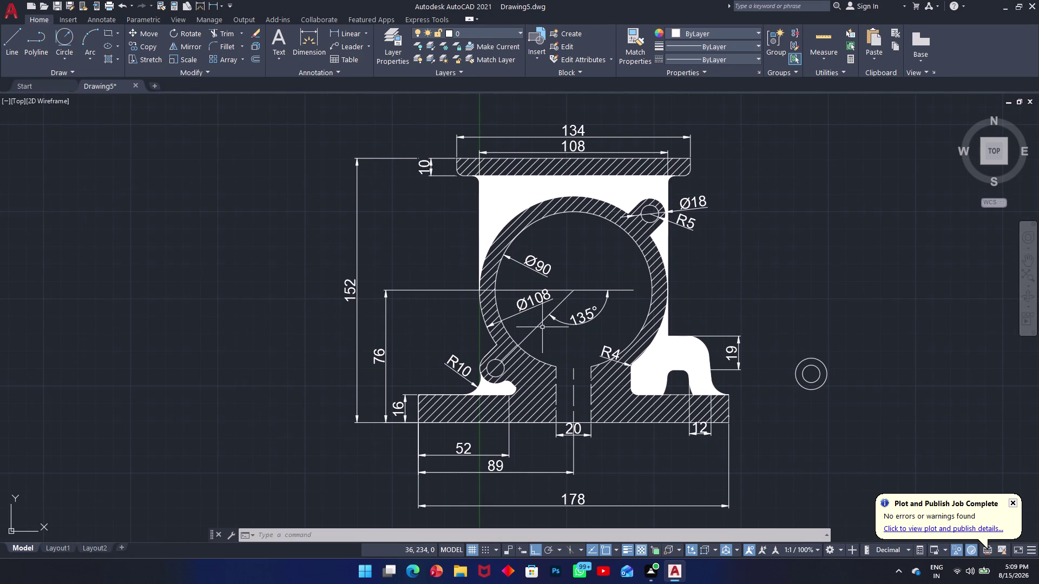
click(863, 325)
click(793, 415)
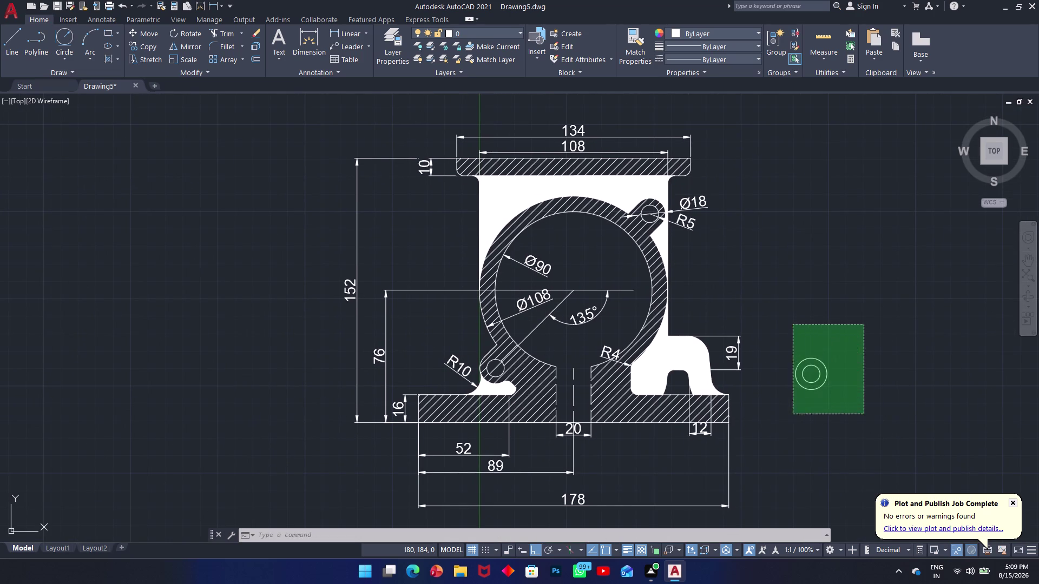
key(Delete)
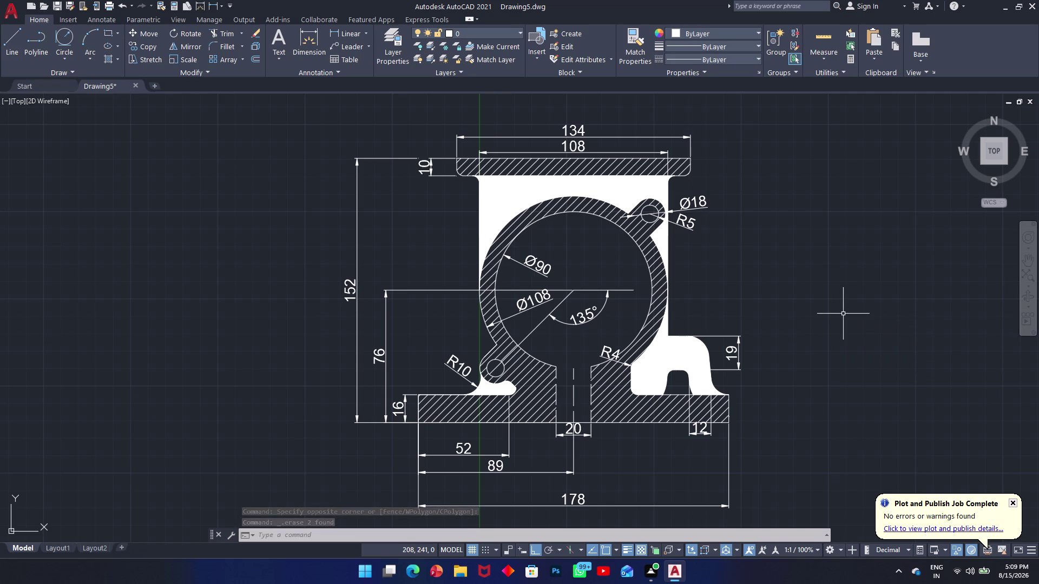
key(ctrl+s)
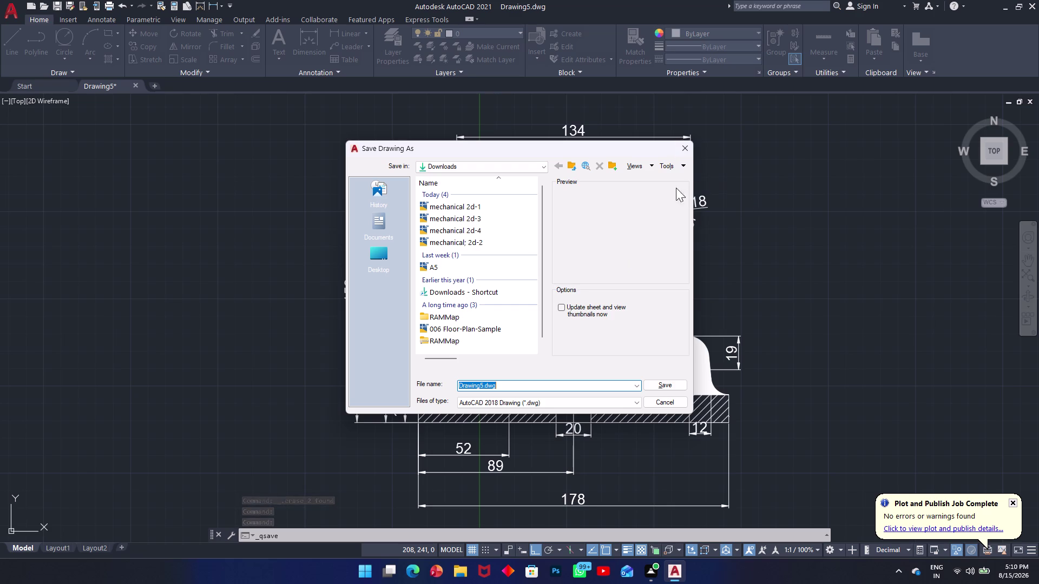
click(679, 146)
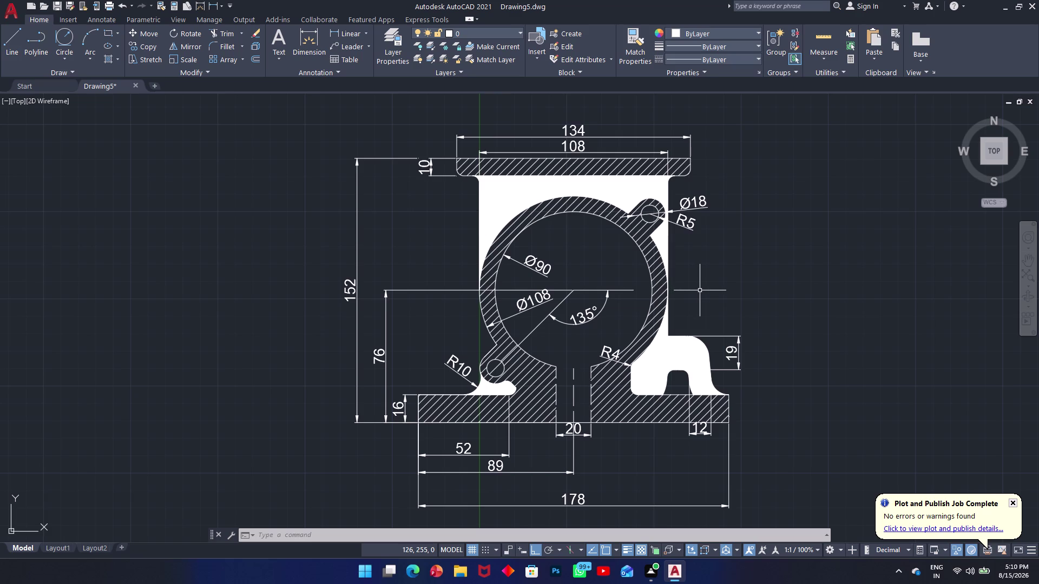
Extend both edges of the 20-wide gap up to the bore (EX).
scroll(up, 3)
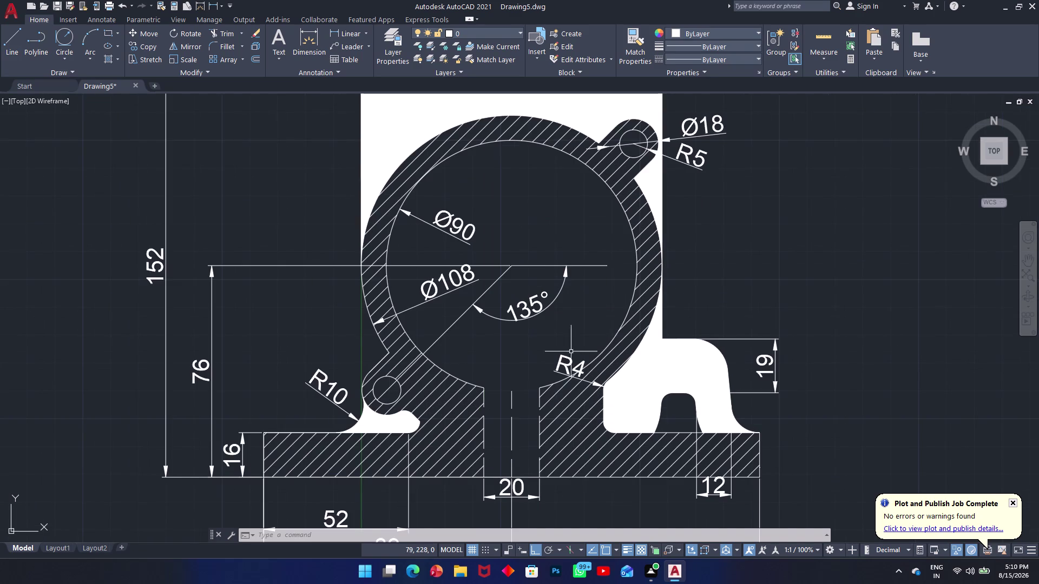
scroll(up, 3)
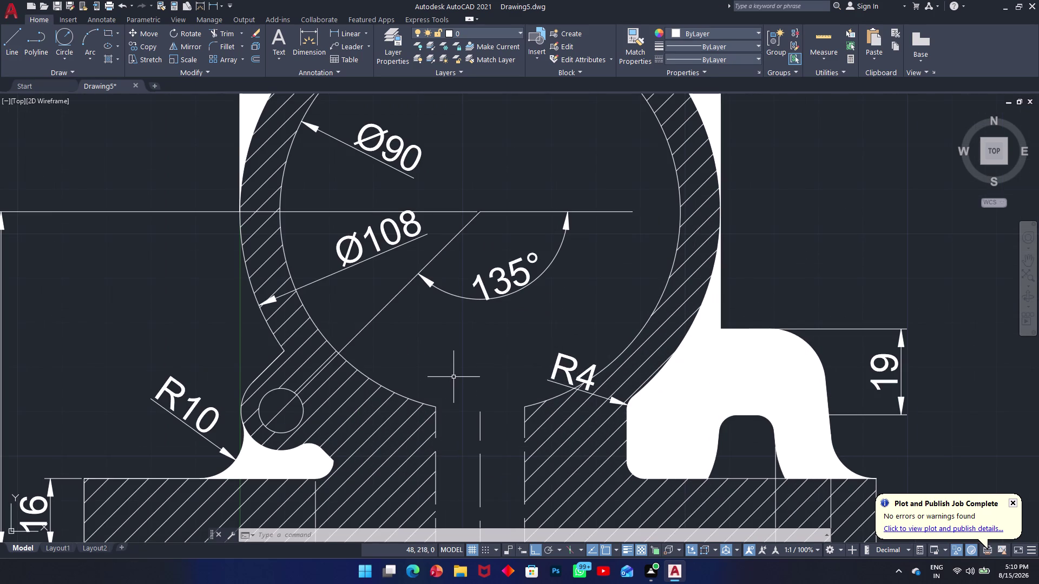
key(e)
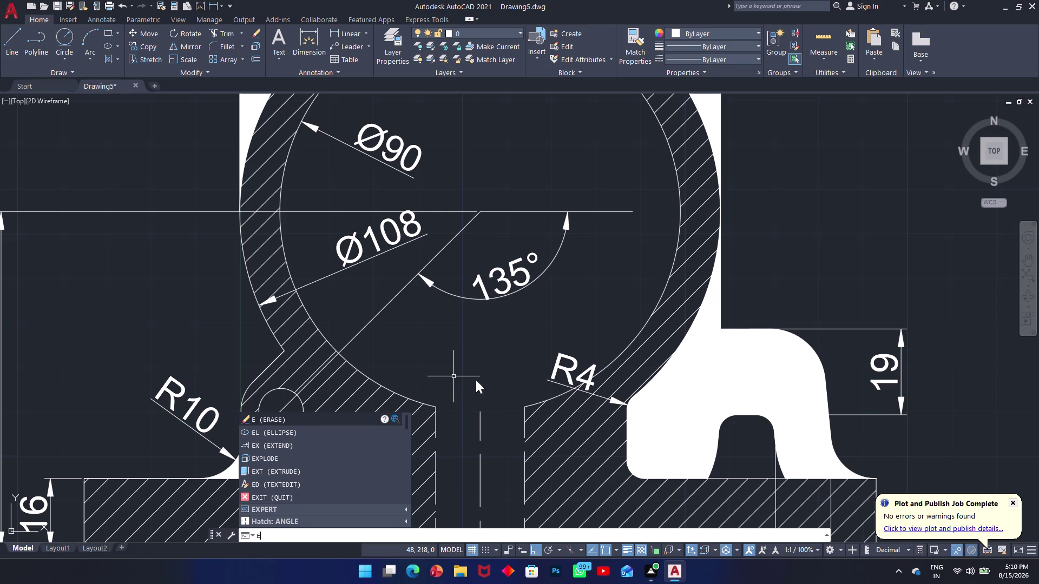
key(x)
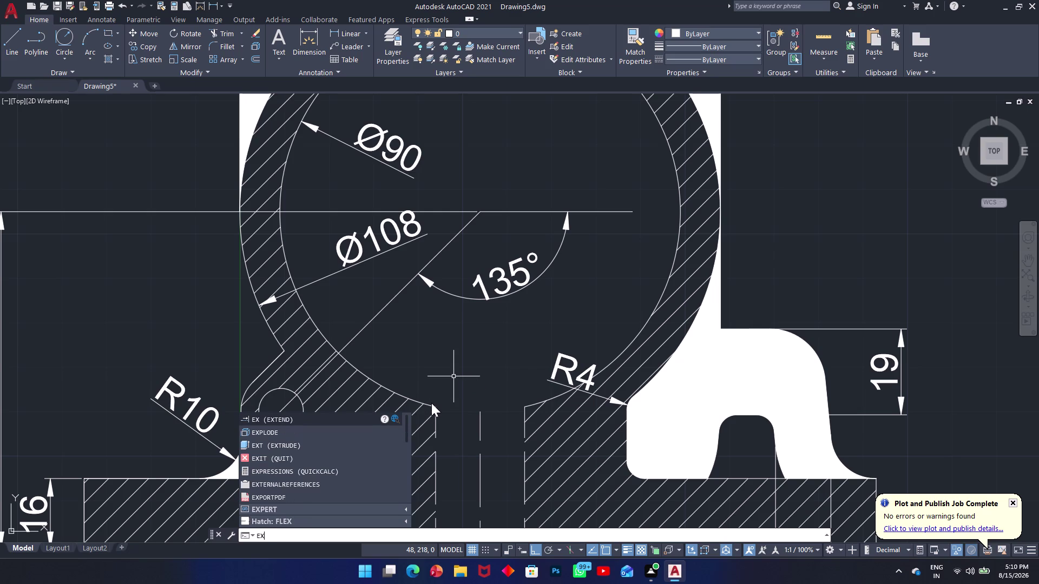
key(space)
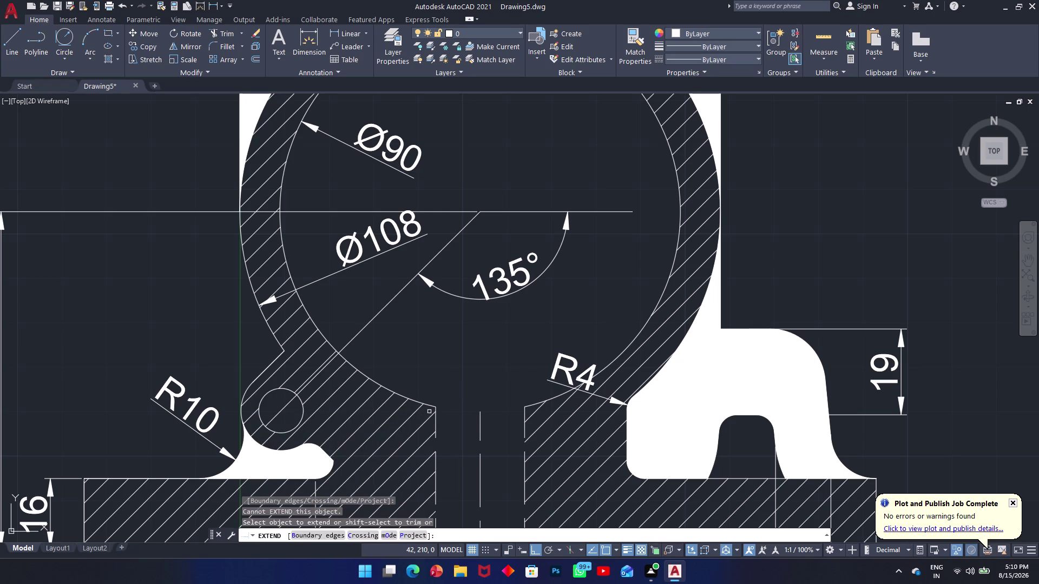
click(434, 408)
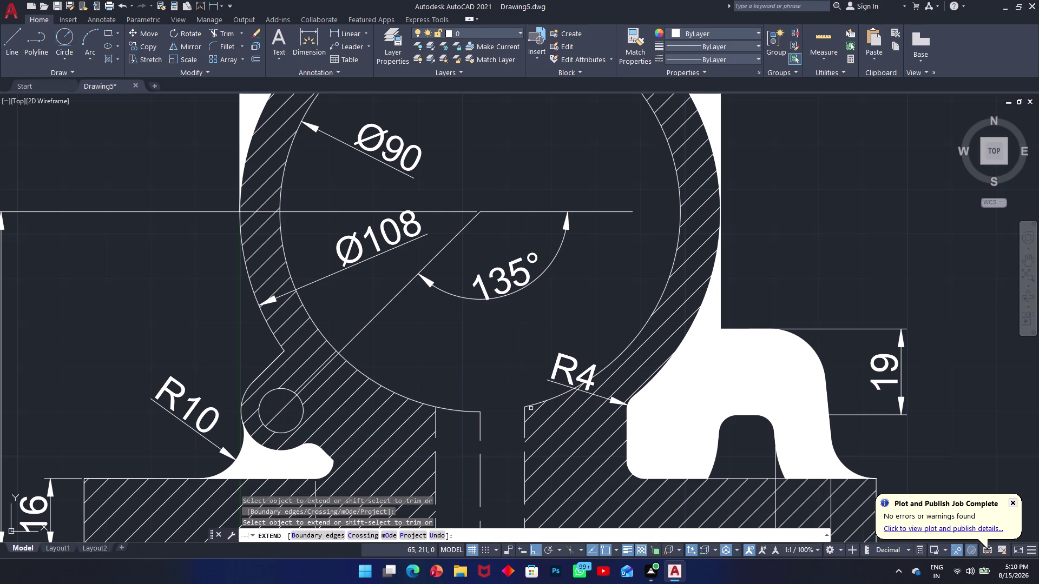
click(536, 404)
middle_drag(485, 419, 530, 305)
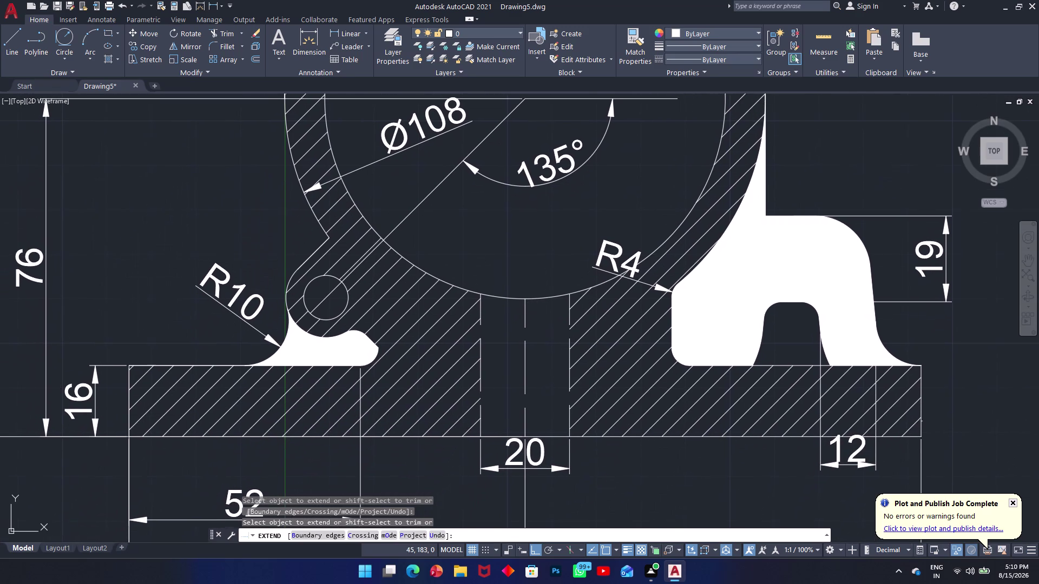
key(Escape)
Fill both halves of the gap with the ANSI31 diagonal hatch.
text(h)
key(space)
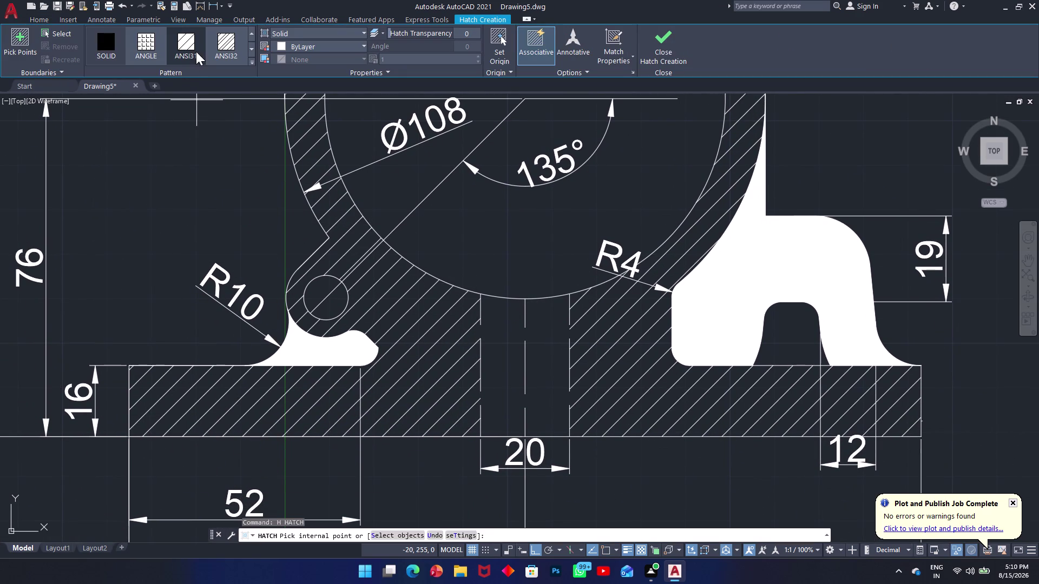
click(196, 52)
click(515, 345)
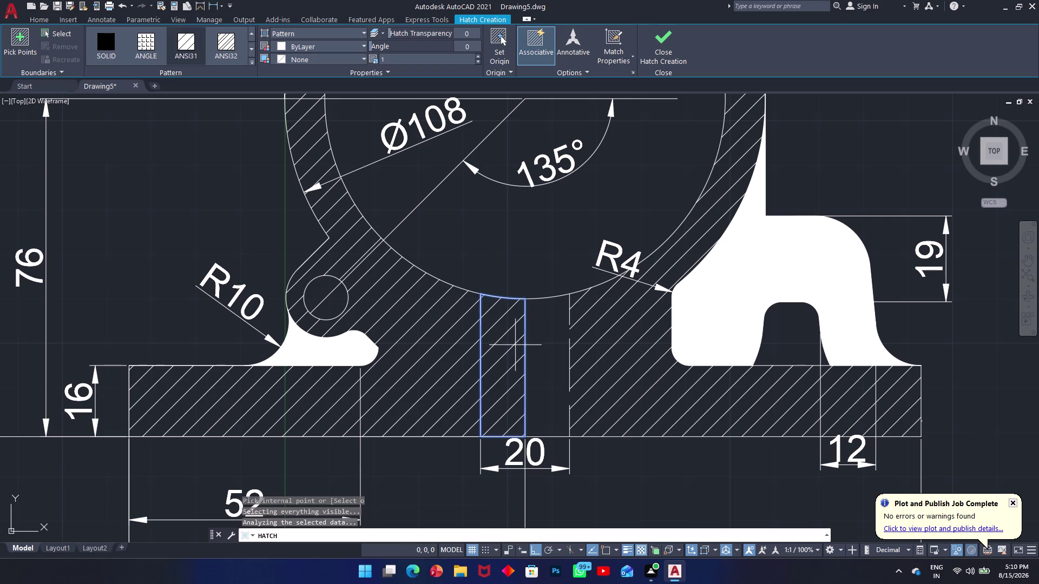
click(554, 345)
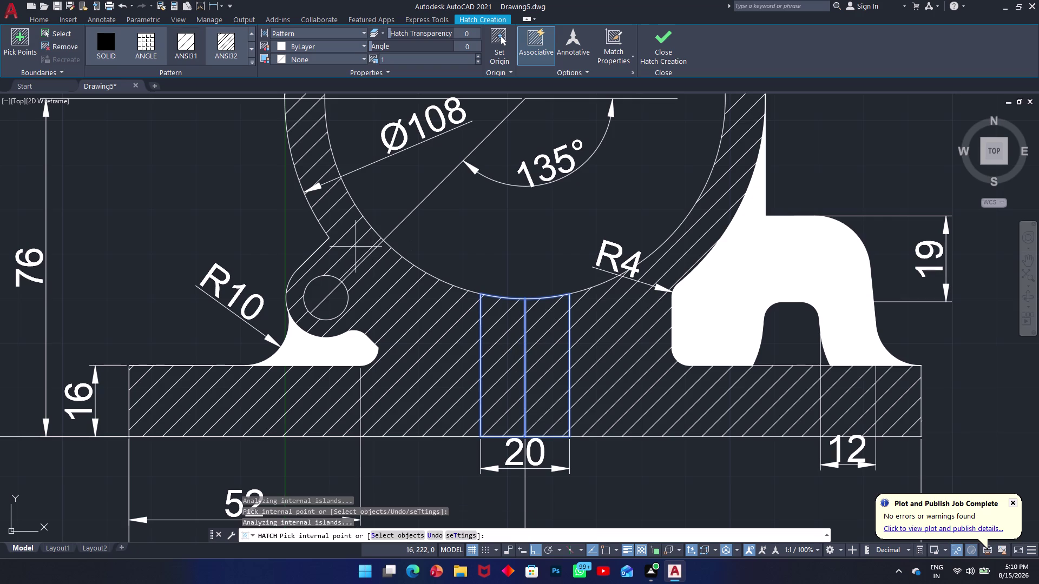
key(space)
key(space)
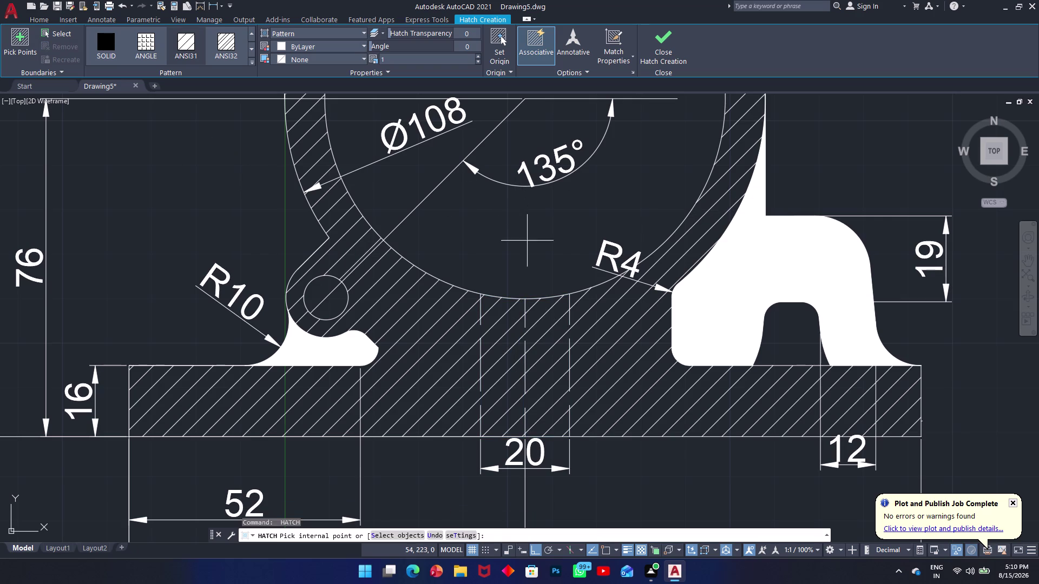
scroll(down, 3)
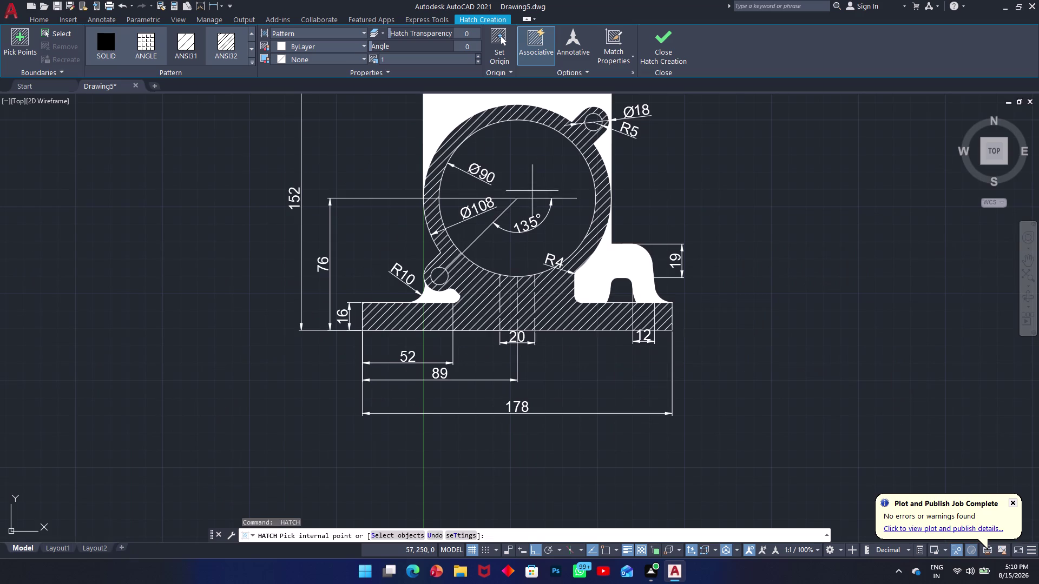
middle_drag(538, 180, 529, 266)
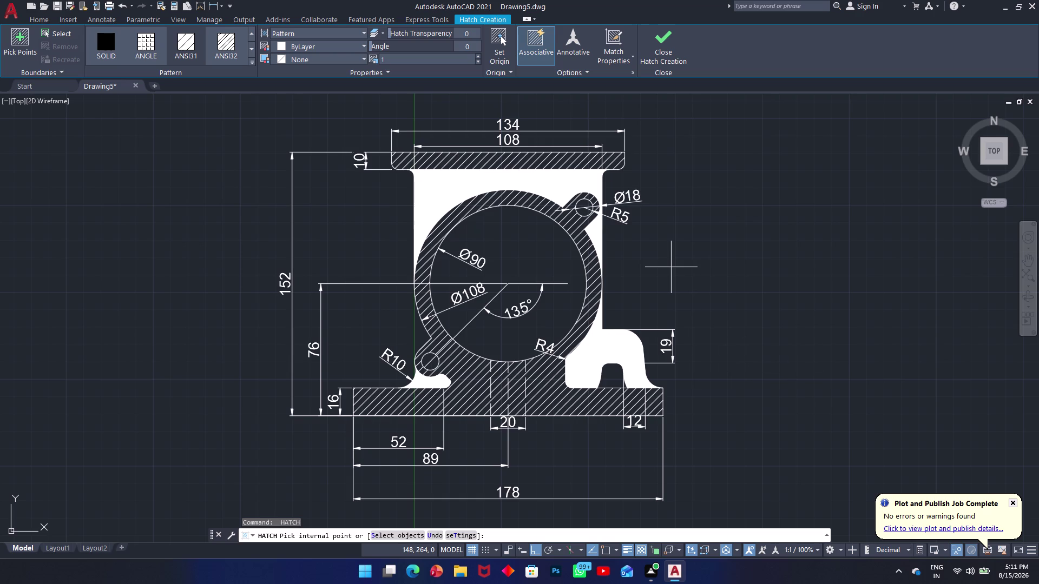
key(ctrl+s)
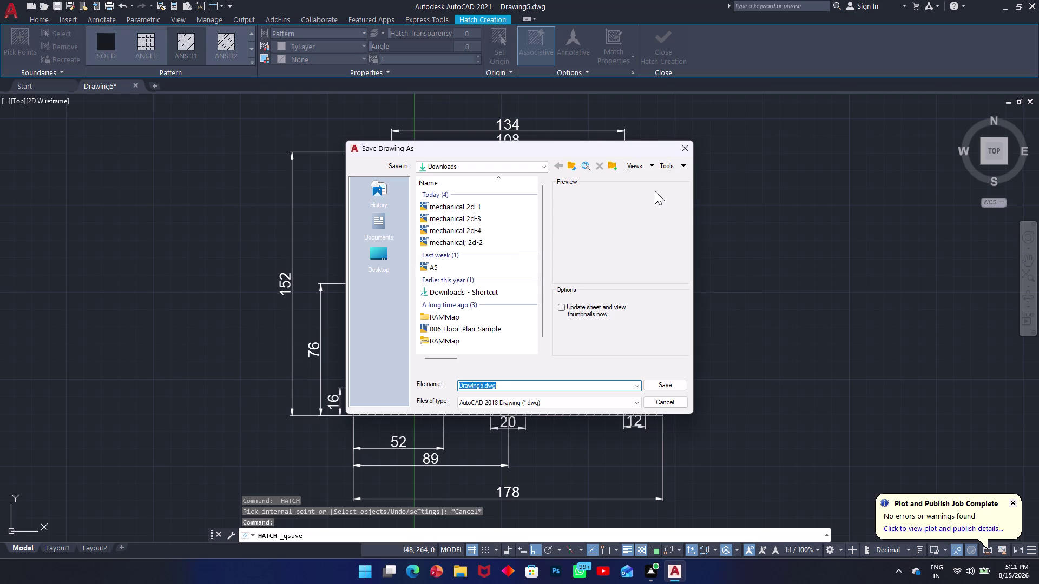
Save the drawing in Downloads as 'mechanical 2d -5'.
text(me)
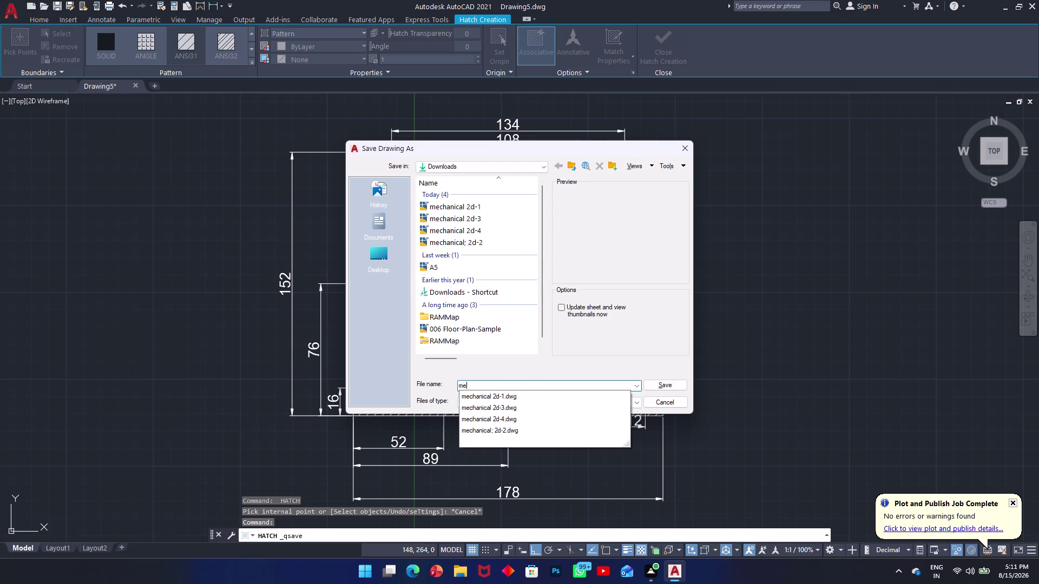
text(ch)
text(anica)
text(l)
key(space)
text(2d)
key(space)
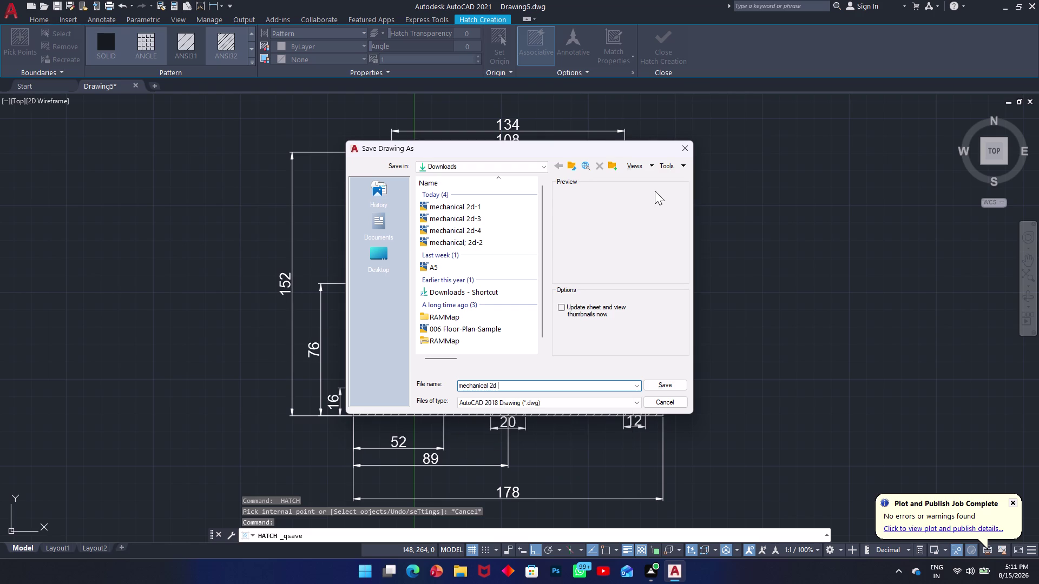
key(minus)
key(5)
click(666, 387)
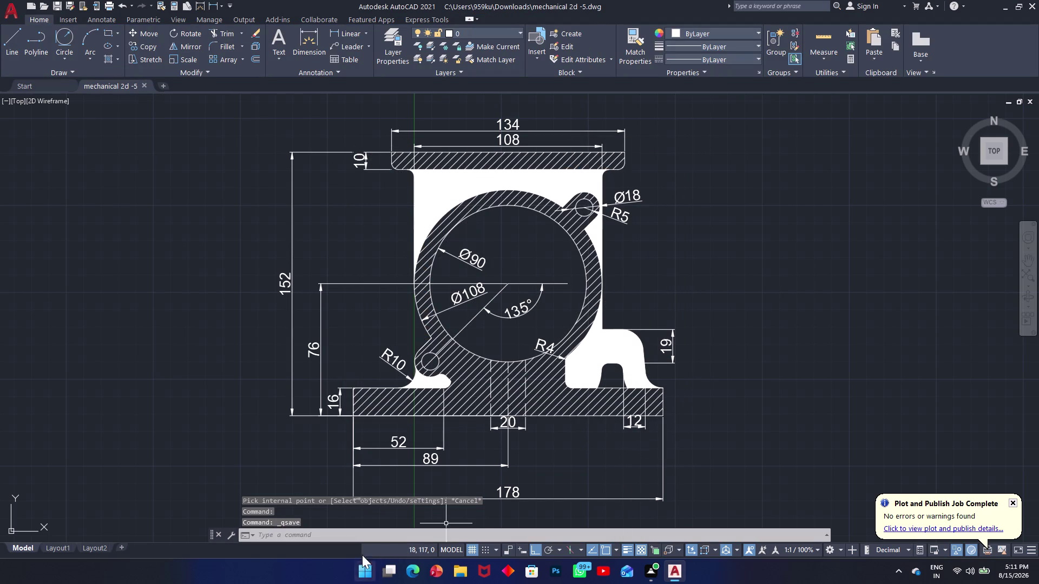
Switch from model space to the Layout1 tab.
right_click(57, 550)
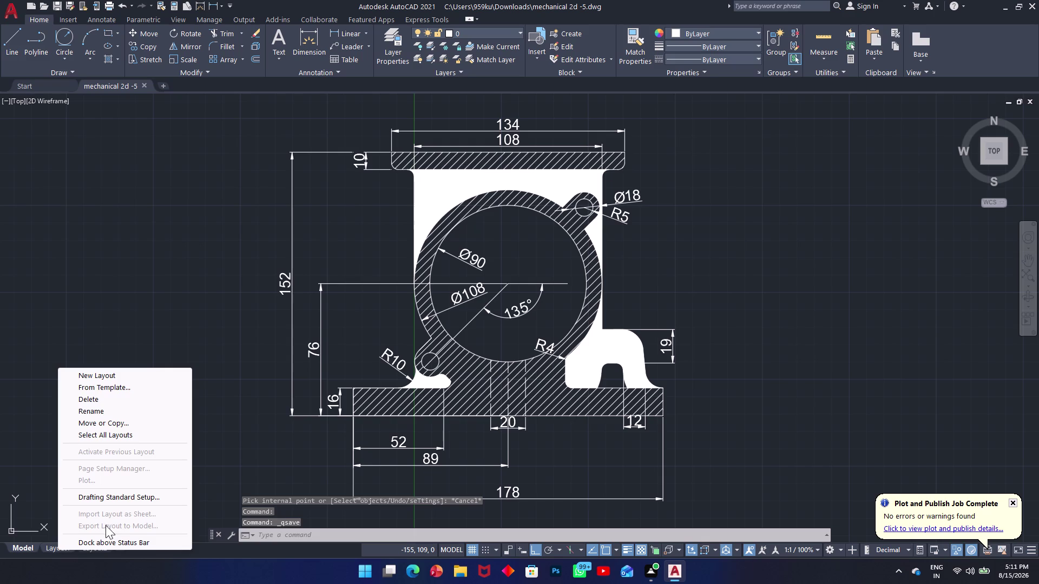
click(203, 467)
click(127, 489)
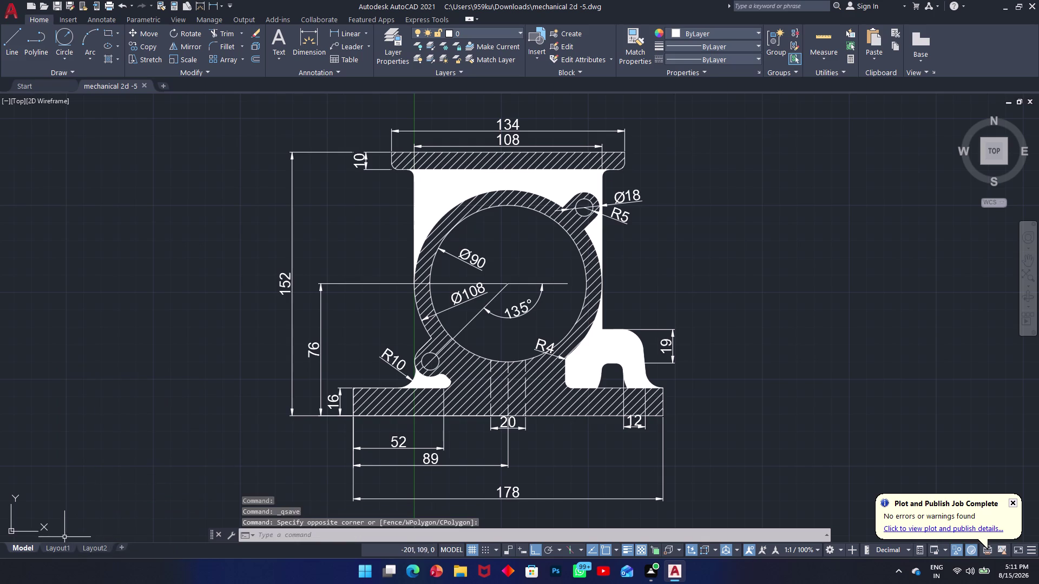
double_click(57, 547)
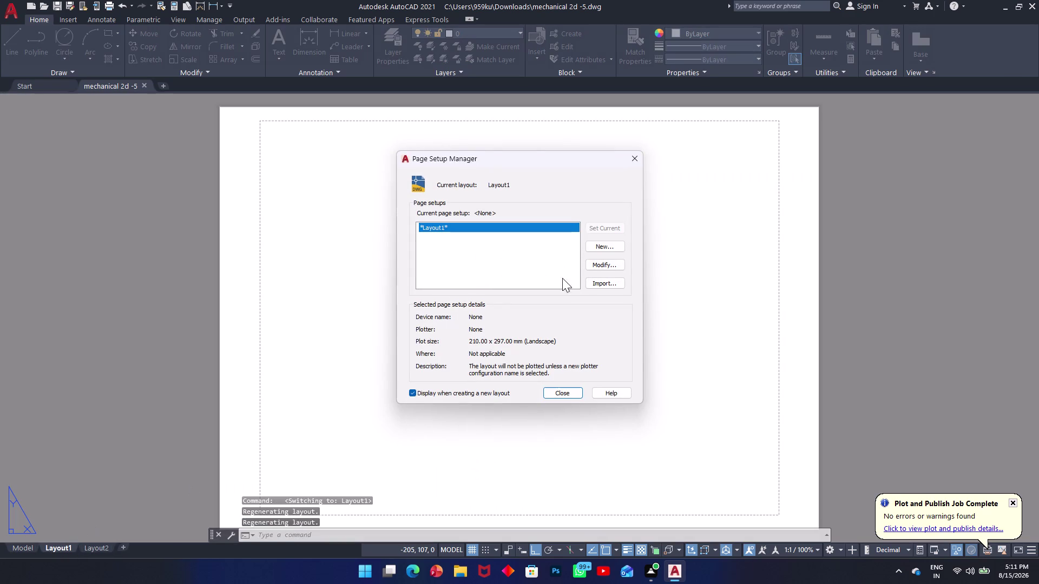
Set Layout1's page setup to DWG To PDF.pc3 on ISO full bleed A4 (297 x 210 mm).
click(595, 269)
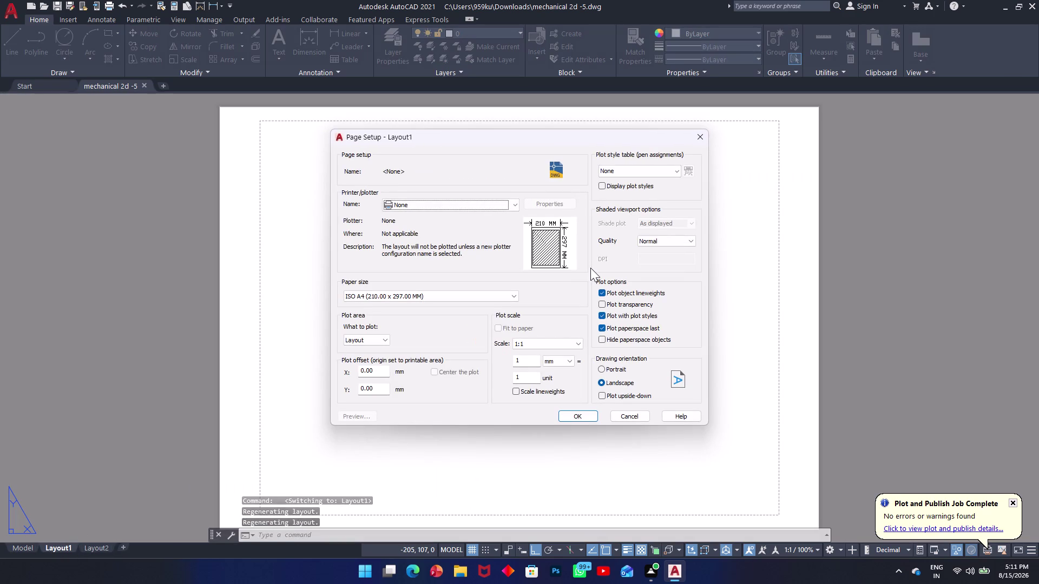
scroll(up, 3)
click(511, 204)
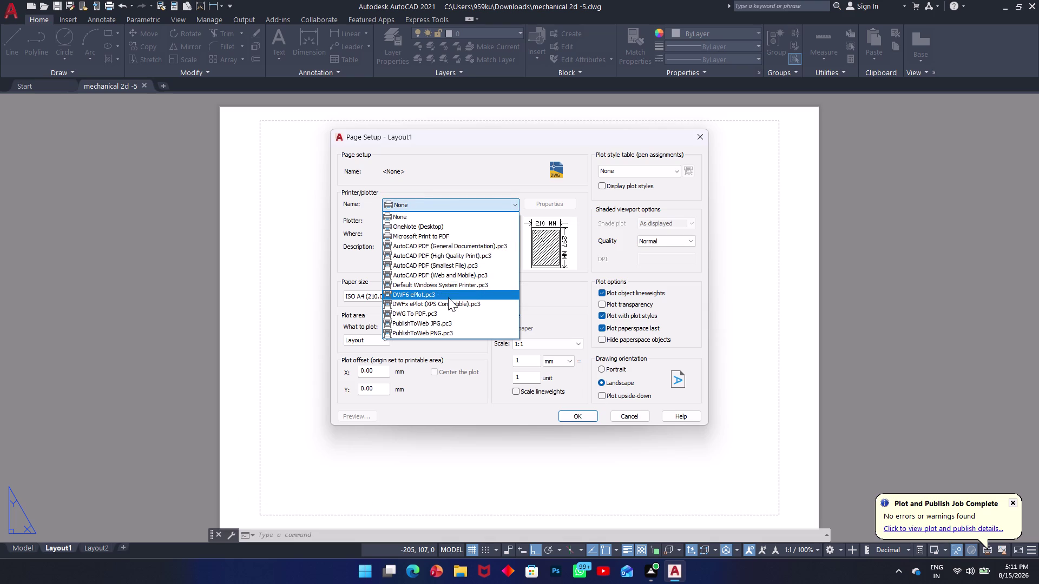
click(450, 315)
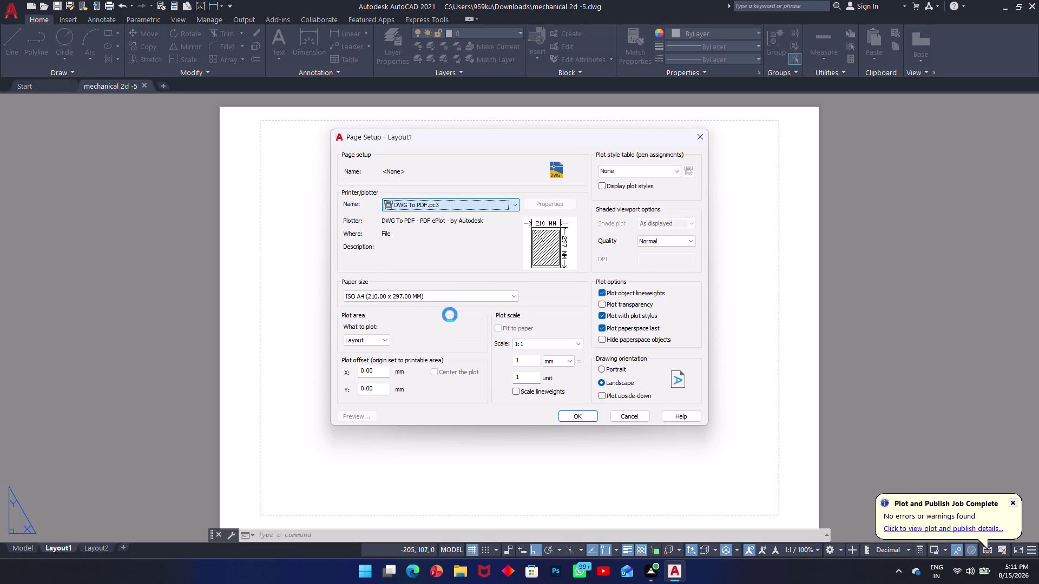
click(469, 298)
scroll(up, 3)
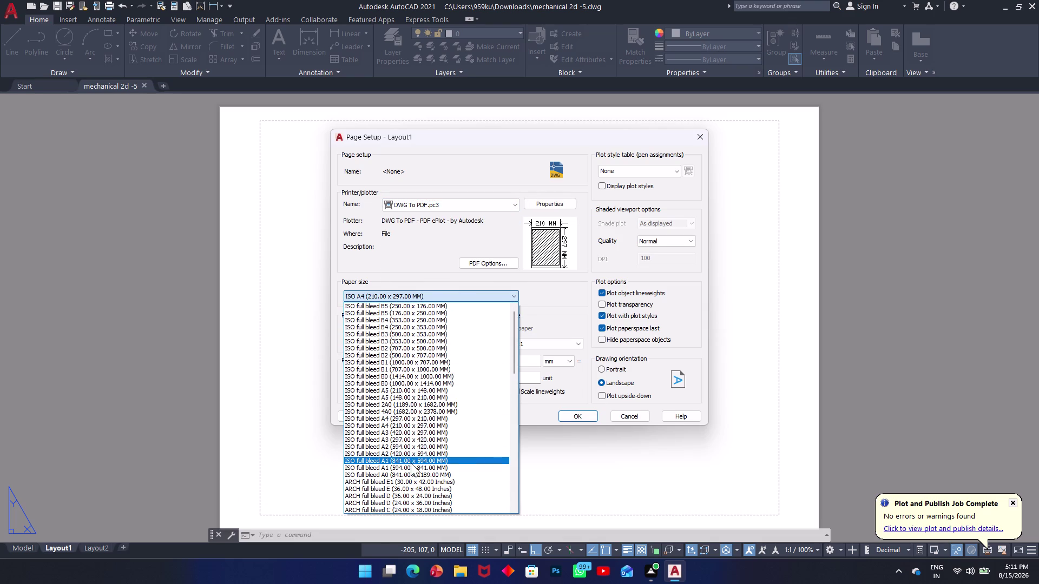
click(417, 419)
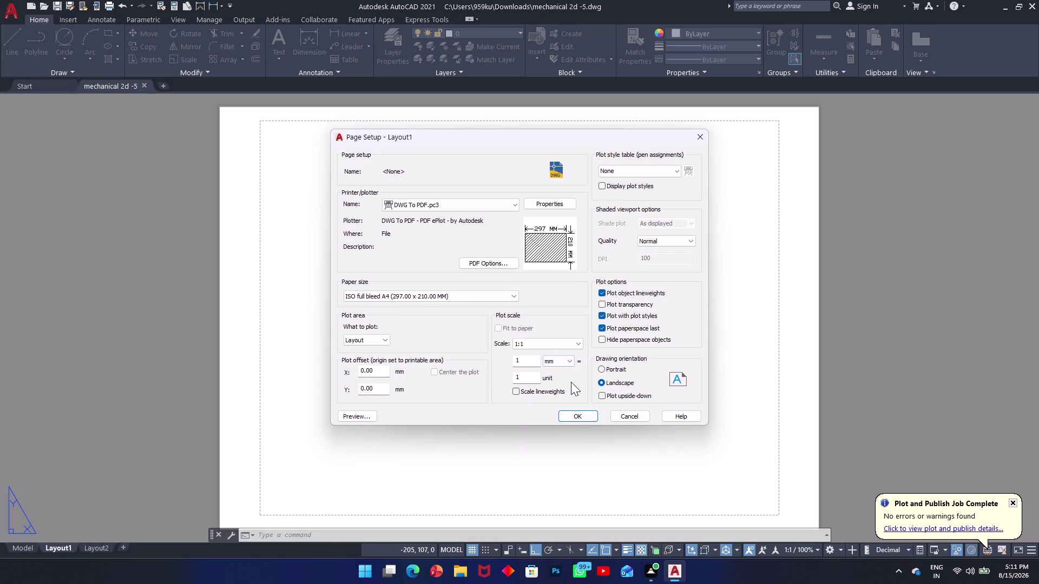
click(576, 415)
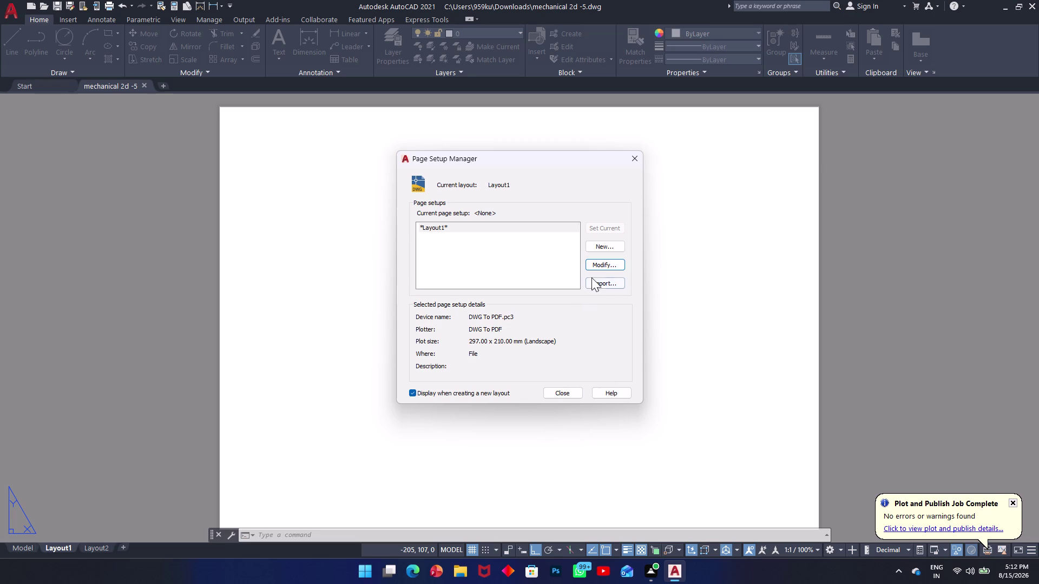
click(559, 390)
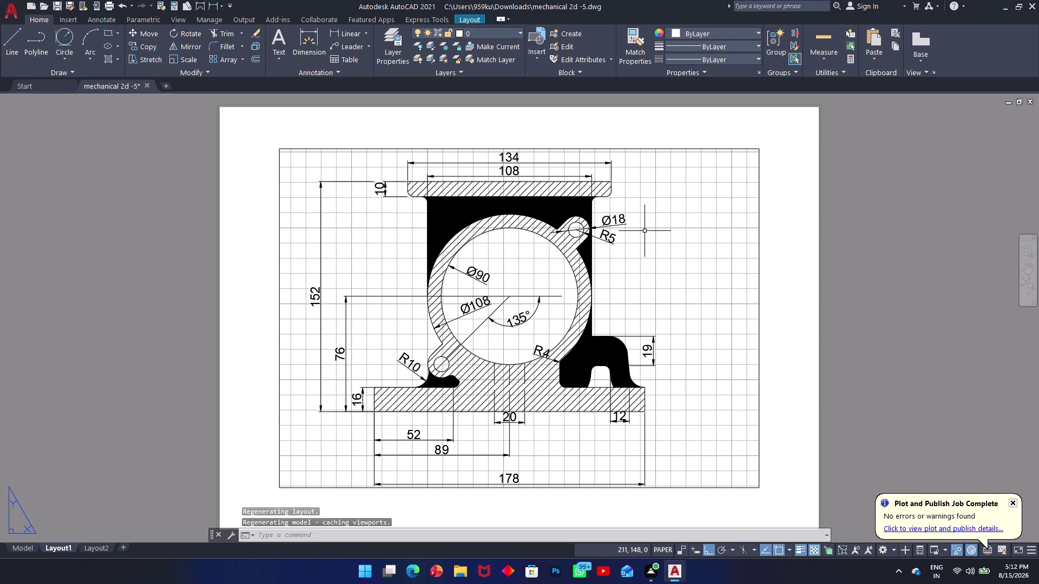
Delete the existing viewport and draw a new MV viewport across the sheet.
right_click(645, 231)
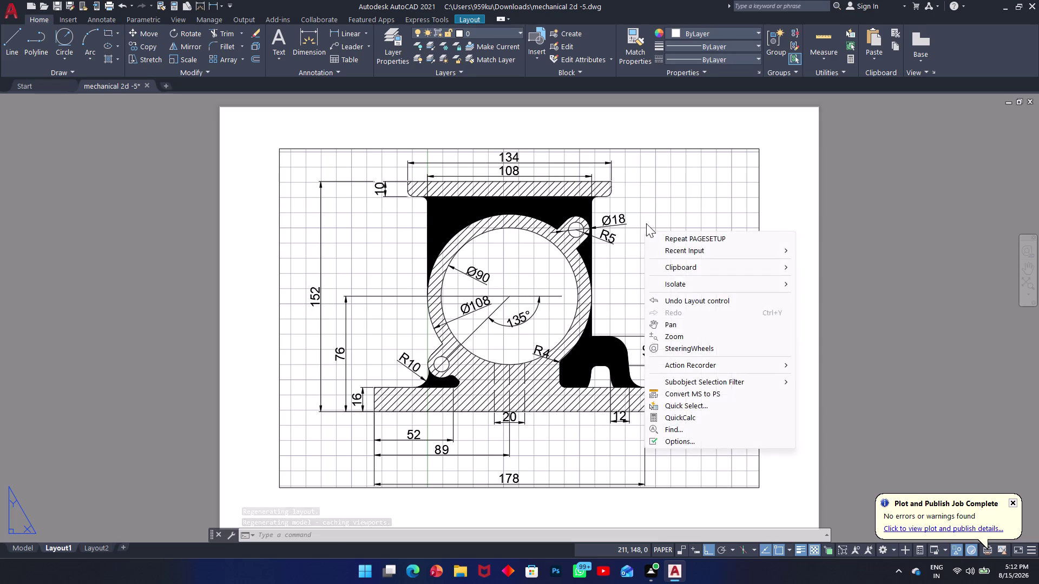
click(665, 186)
click(686, 176)
click(698, 147)
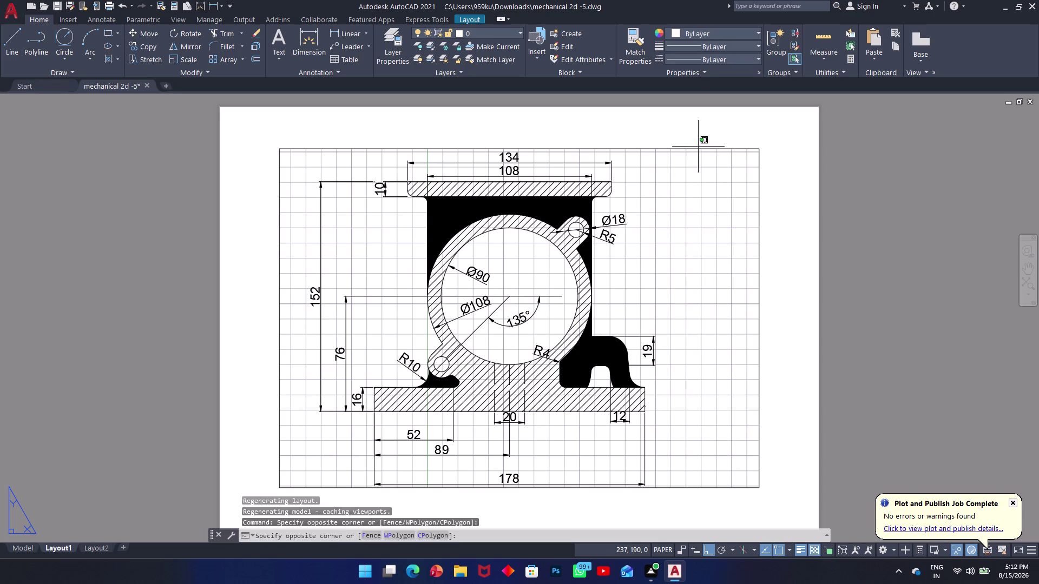
click(698, 151)
key(Delete)
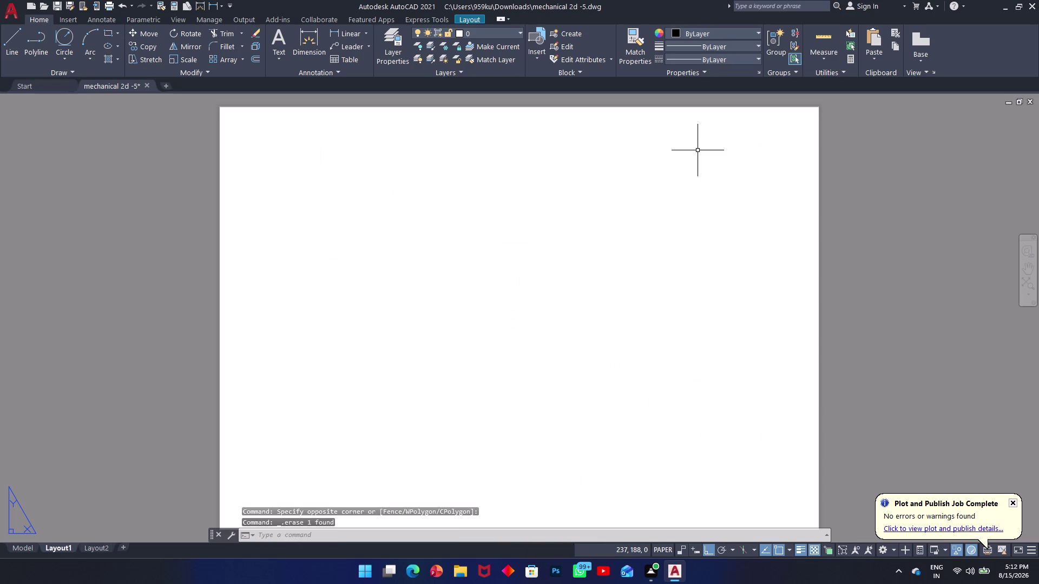
text(mv)
key(space)
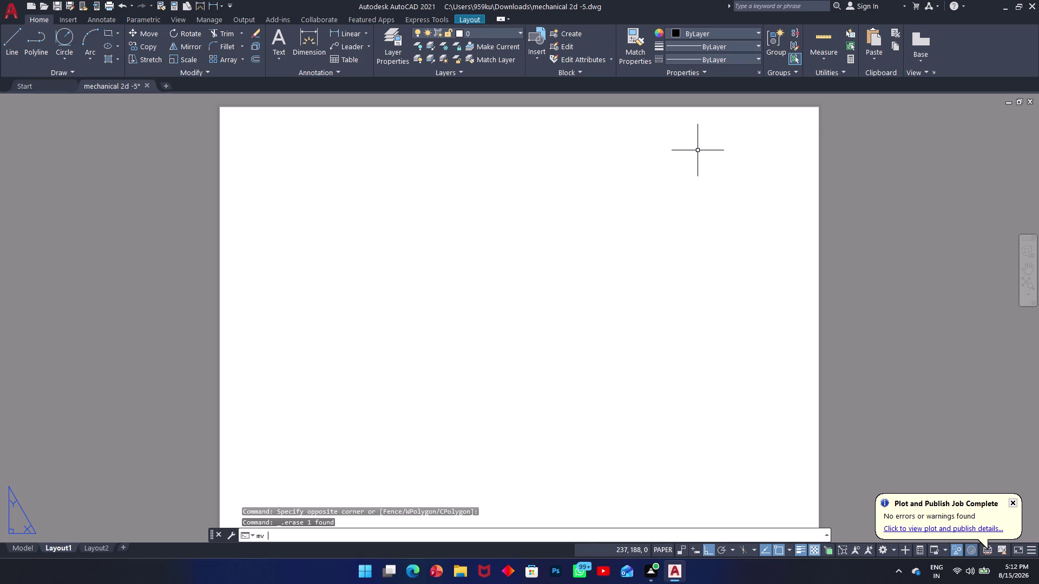
click(221, 110)
middle_drag(633, 394, 599, 307)
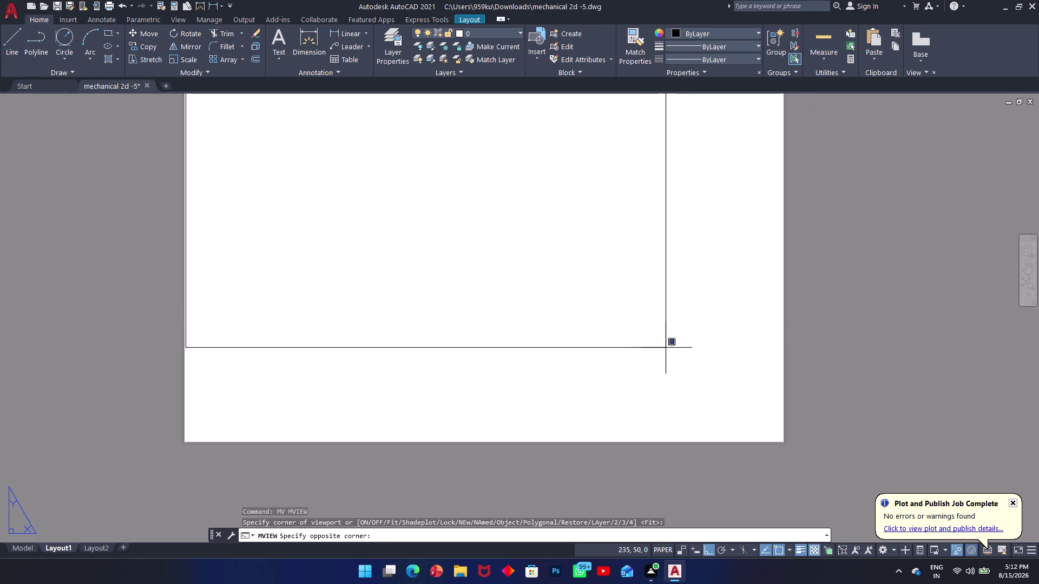
click(785, 442)
middle_drag(676, 355, 707, 451)
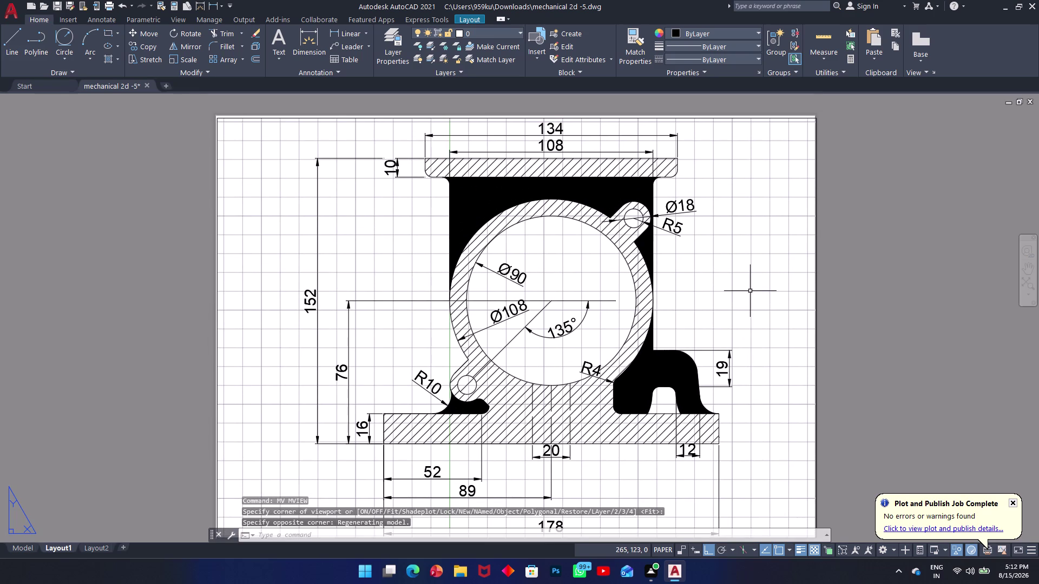
Inside the new viewport, turn off the grid and shift the drawing into view.
double_click(750, 291)
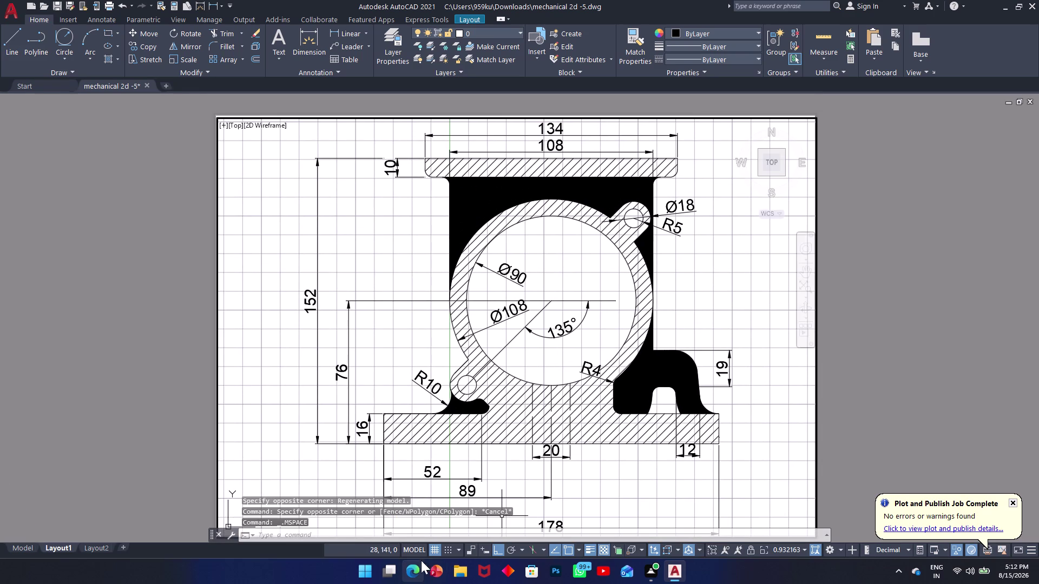
click(436, 553)
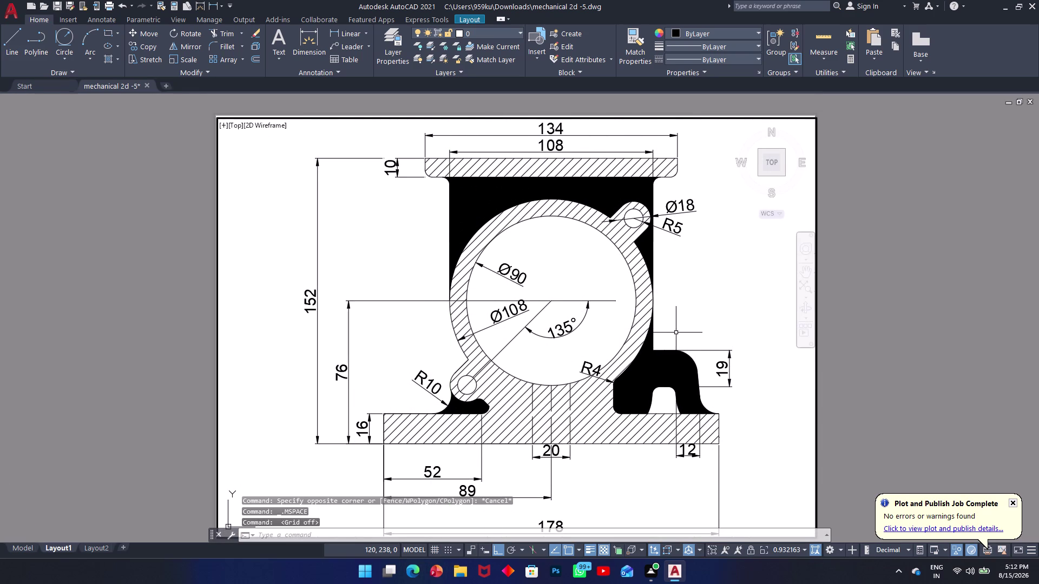
middle_drag(674, 331, 667, 391)
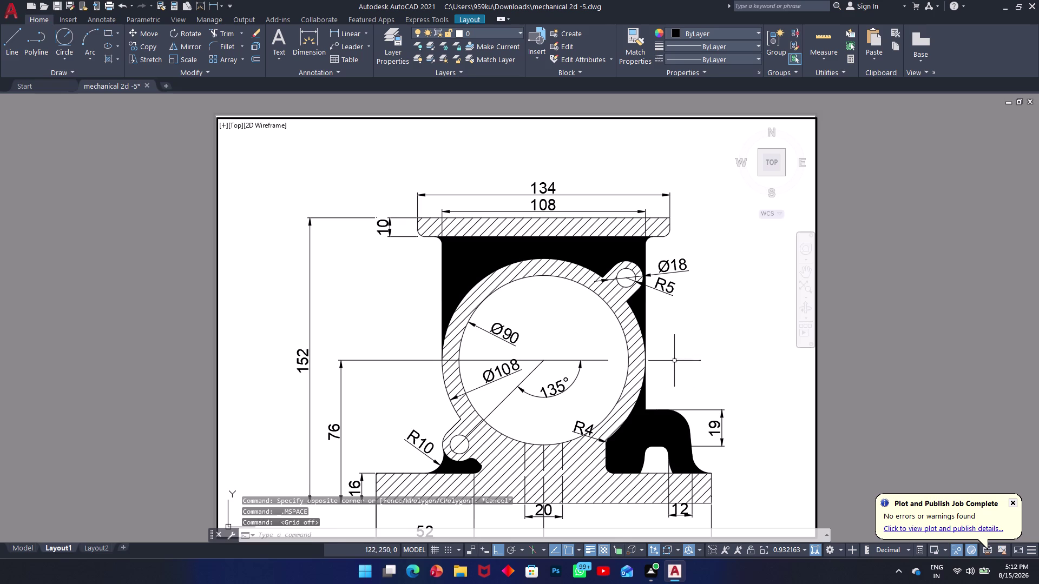
click(680, 348)
click(771, 330)
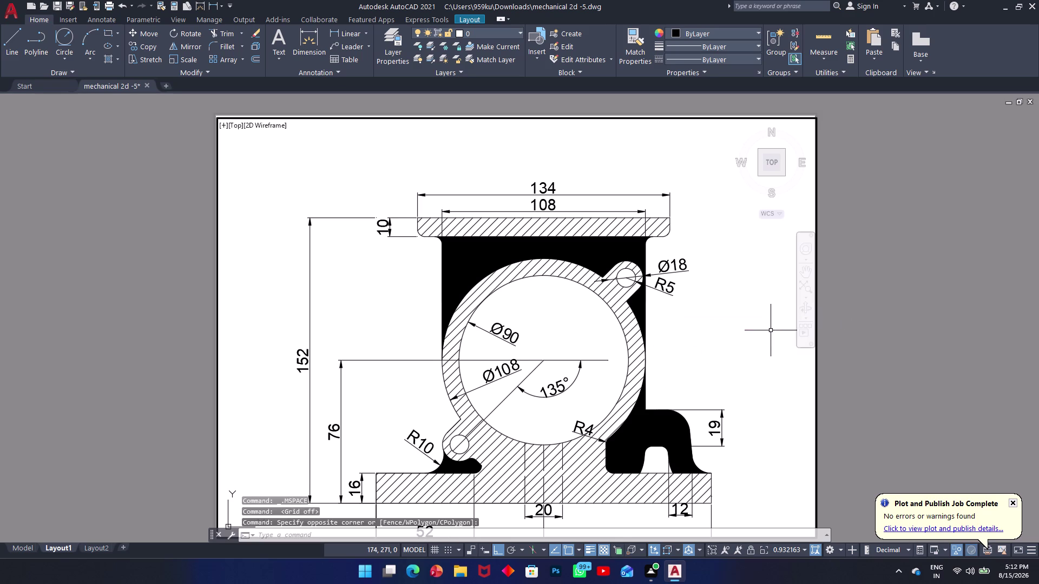
middle_drag(887, 325, 873, 344)
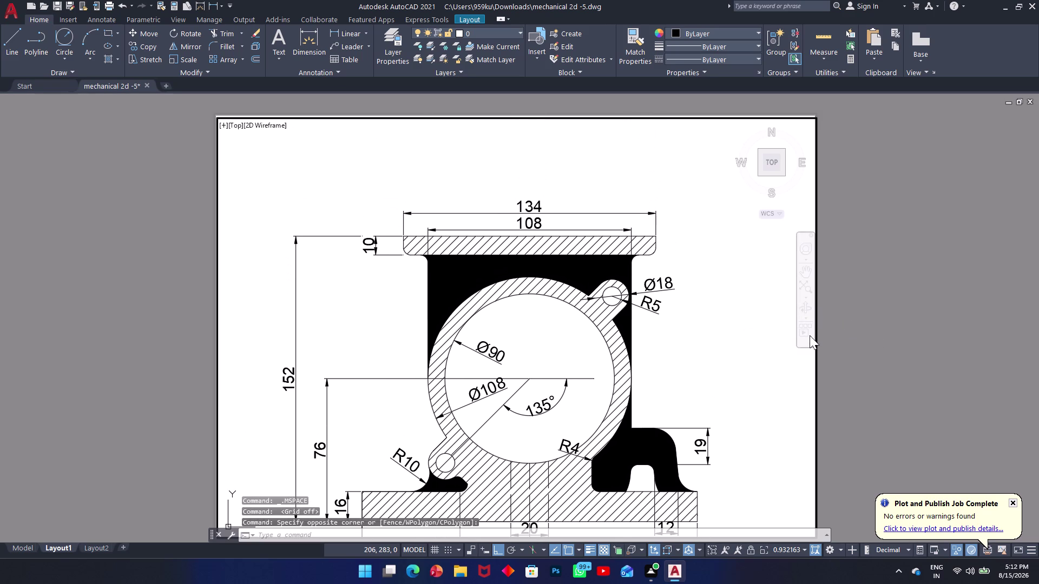
drag(759, 352, 763, 333)
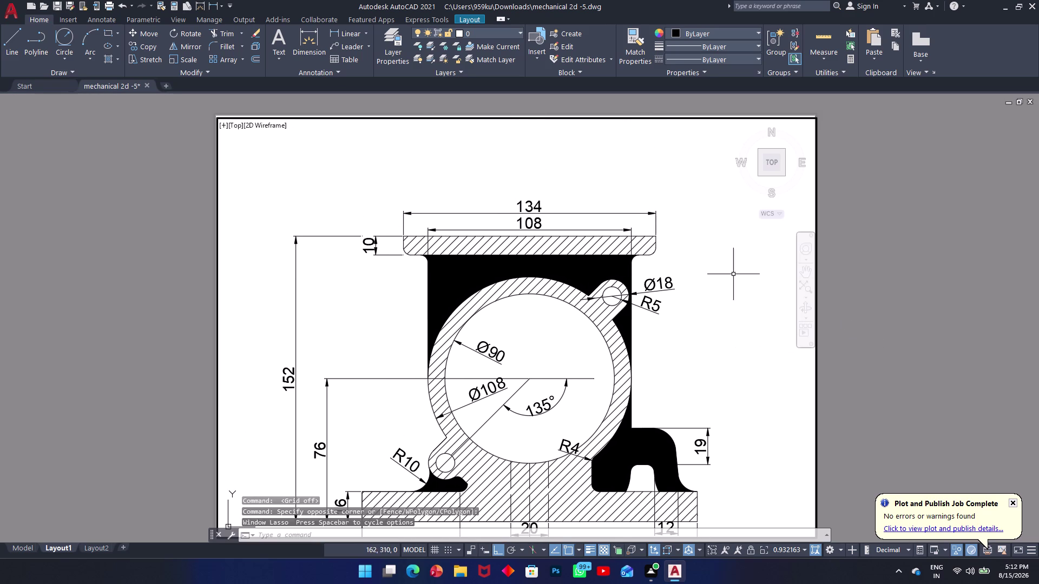
Re-enter the viewport and center the pillow-block drawing within it.
double_click(753, 114)
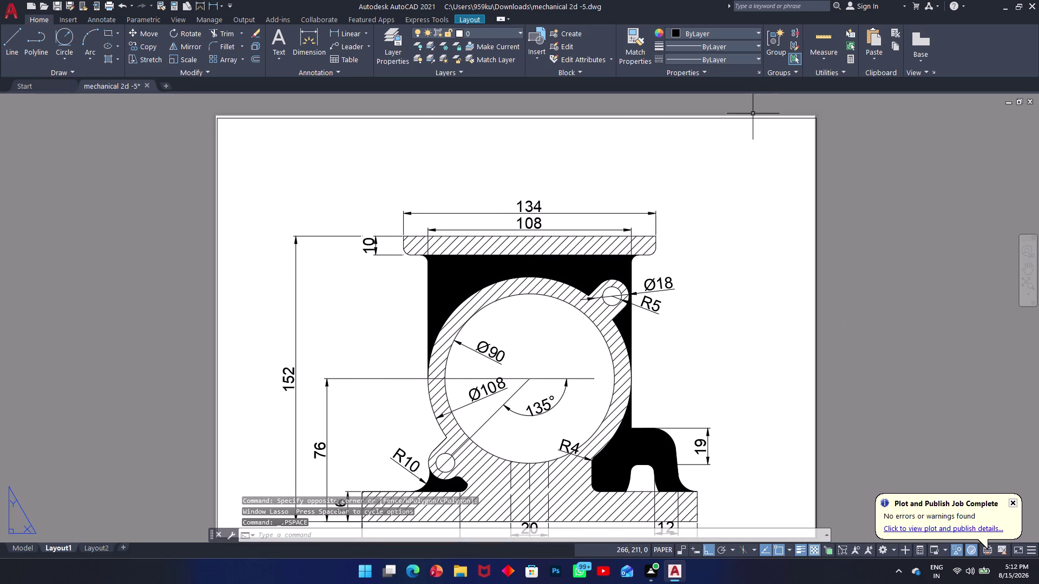
middle_drag(653, 256, 668, 213)
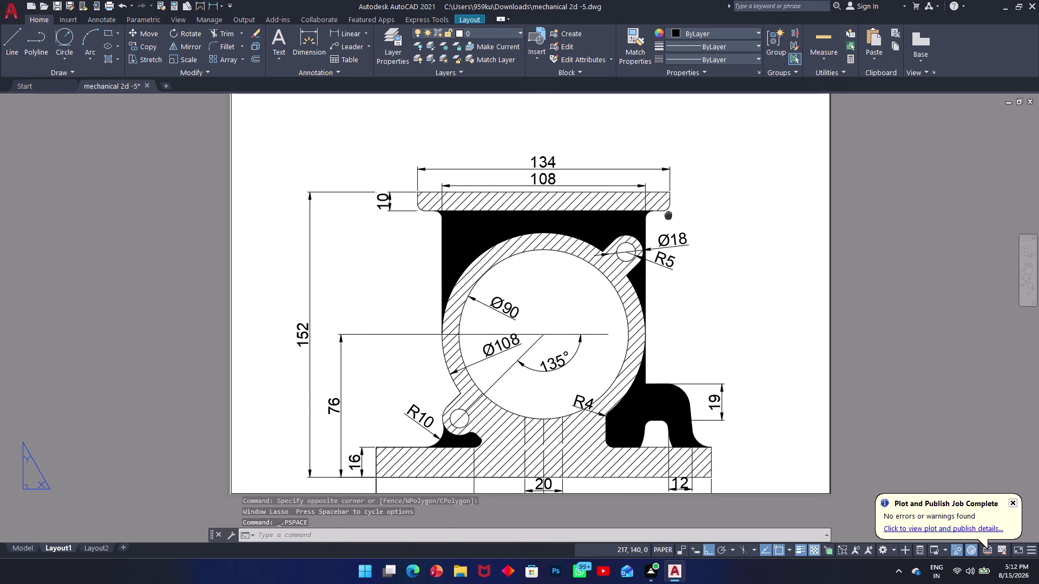
double_click(704, 218)
middle_drag(707, 269, 720, 328)
middle_drag(715, 324, 708, 306)
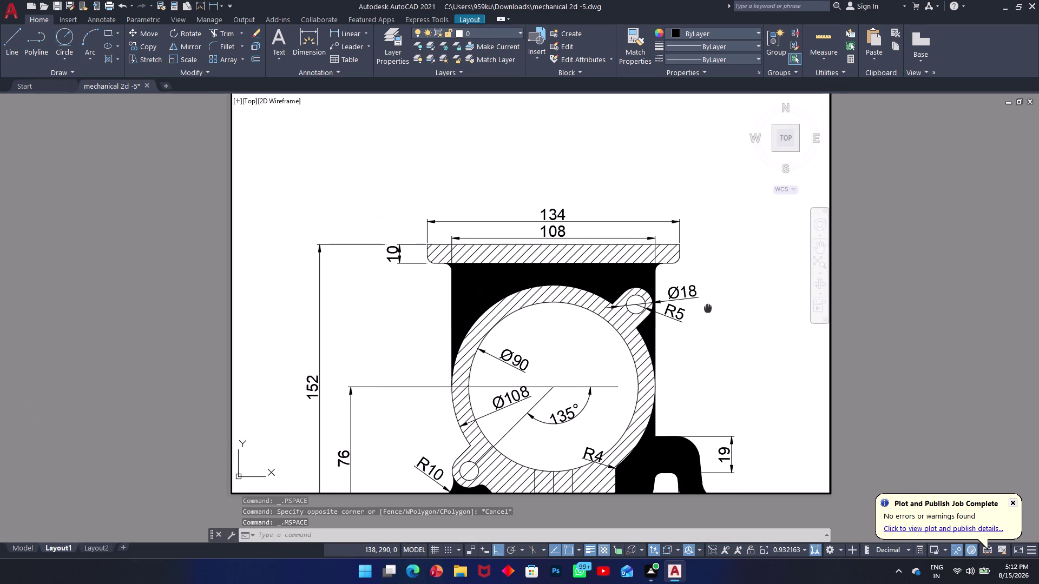
middle_drag(708, 306, 699, 164)
scroll(up, 3)
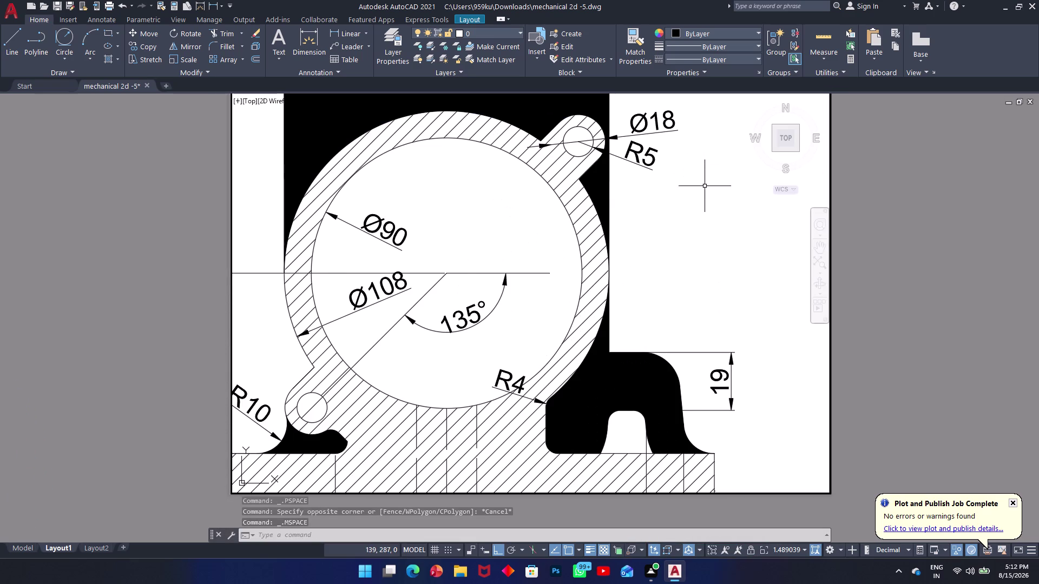
scroll(down, 3)
middle_drag(653, 283, 651, 238)
middle_drag(683, 238, 685, 256)
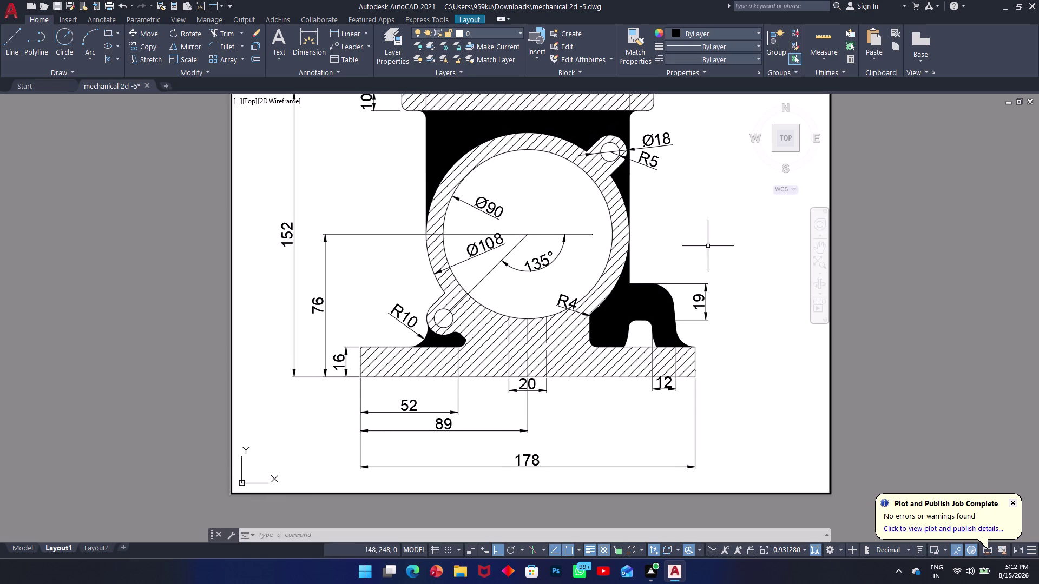
middle_drag(858, 221, 841, 243)
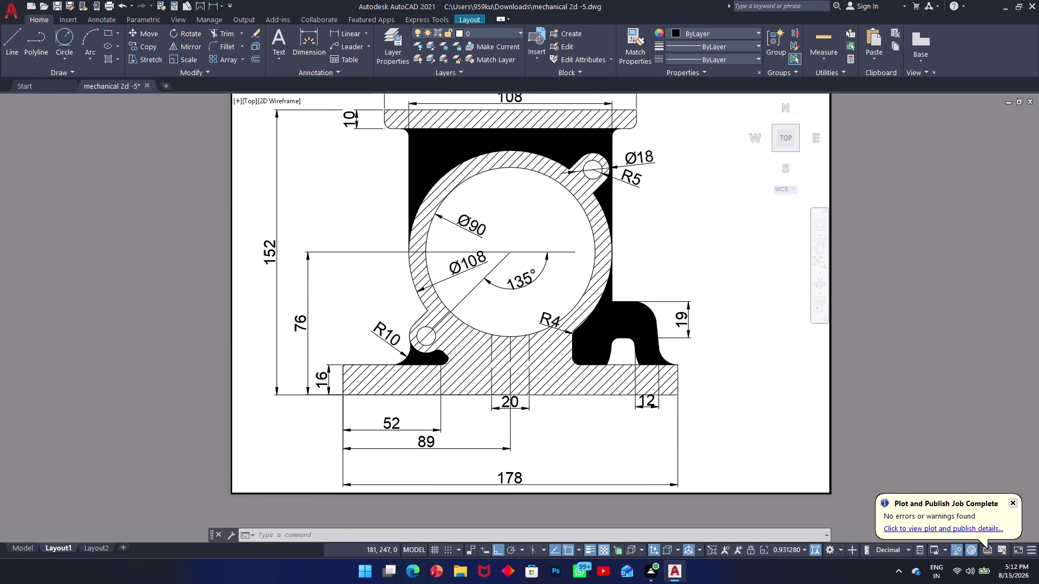
middle_drag(841, 243, 842, 229)
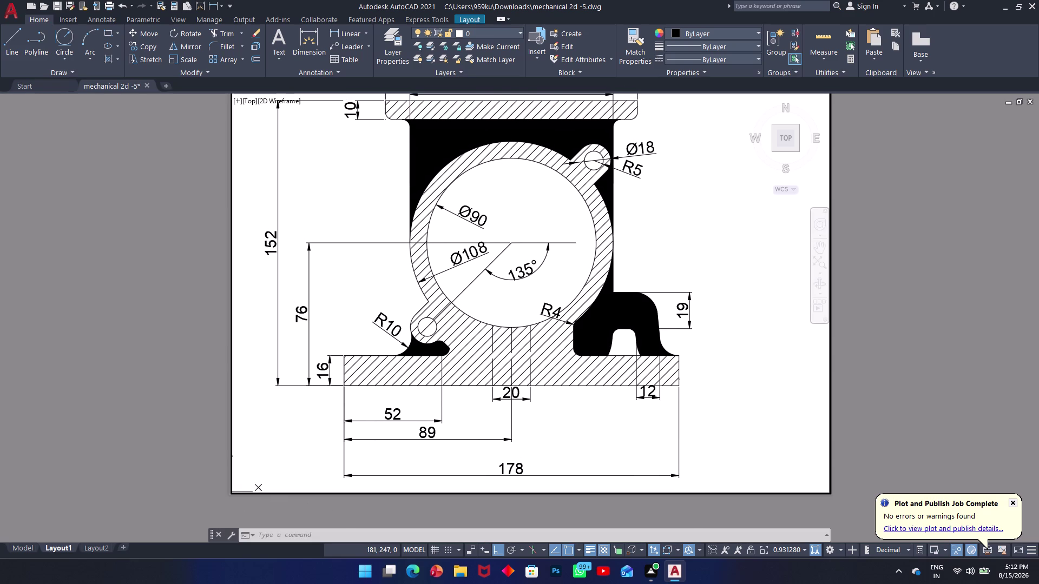
middle_drag(842, 229, 842, 229)
Pan the sheet and nudge the drawing's position inside the viewport.
double_click(867, 238)
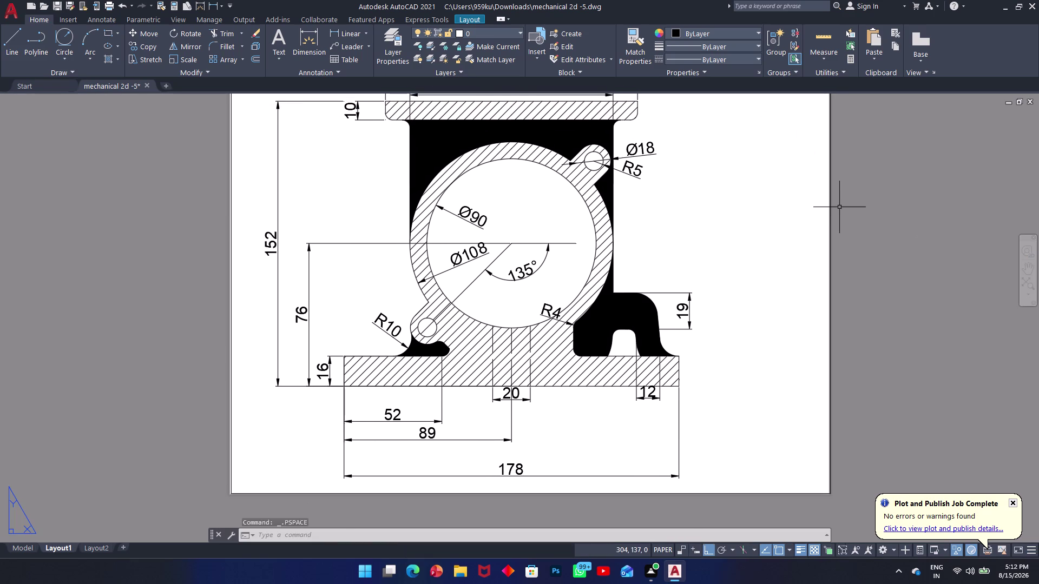
middle_drag(887, 236, 892, 310)
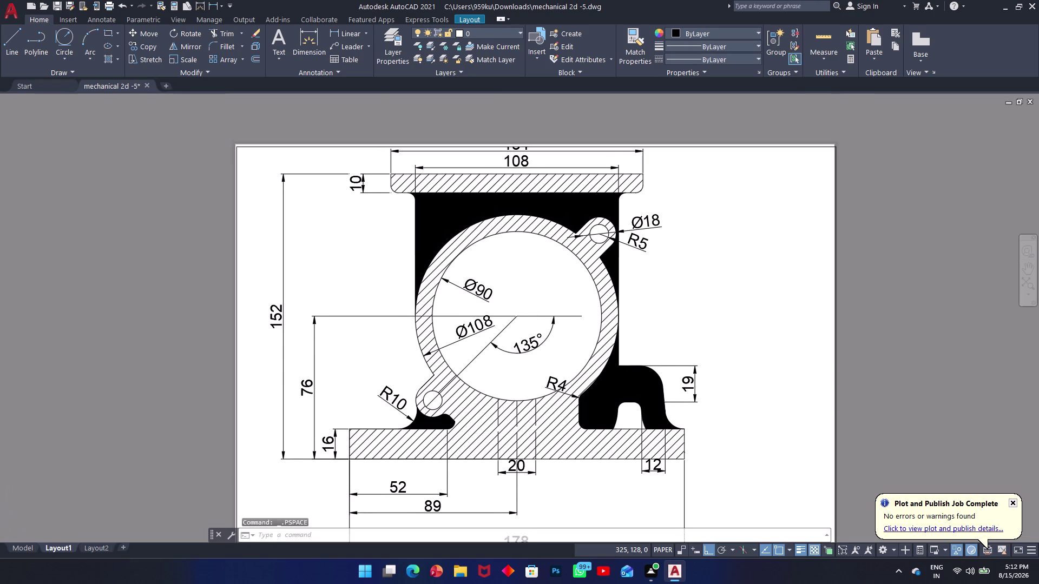
middle_drag(893, 309, 872, 252)
click(673, 263)
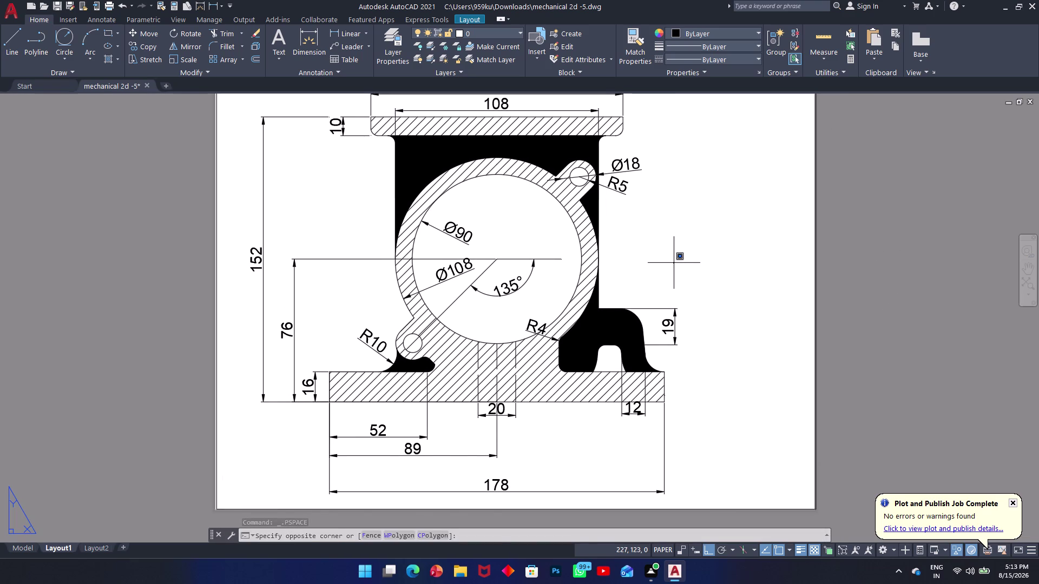
double_click(674, 263)
middle_drag(618, 245, 620, 257)
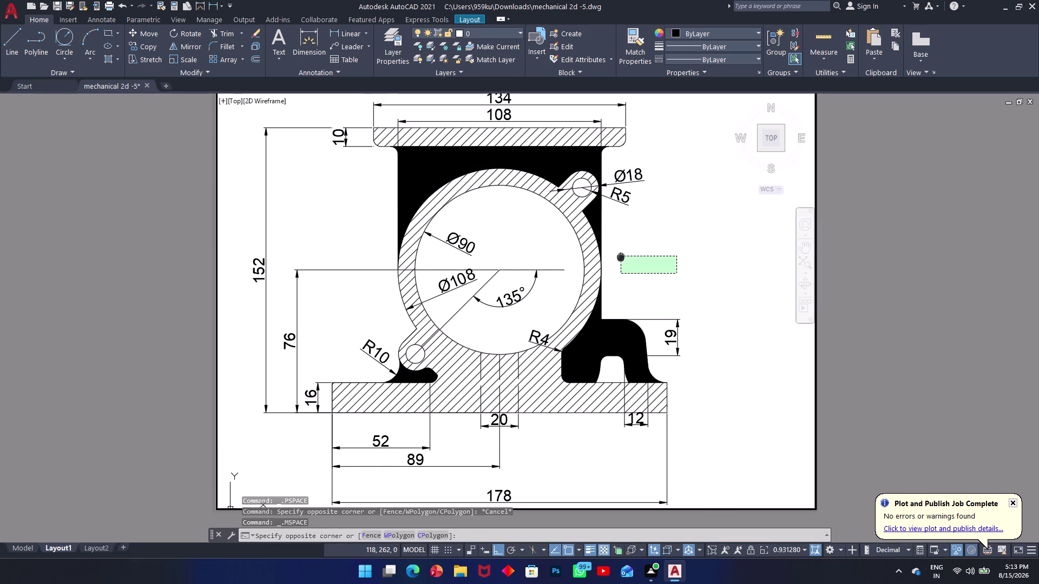
middle_drag(620, 257, 620, 259)
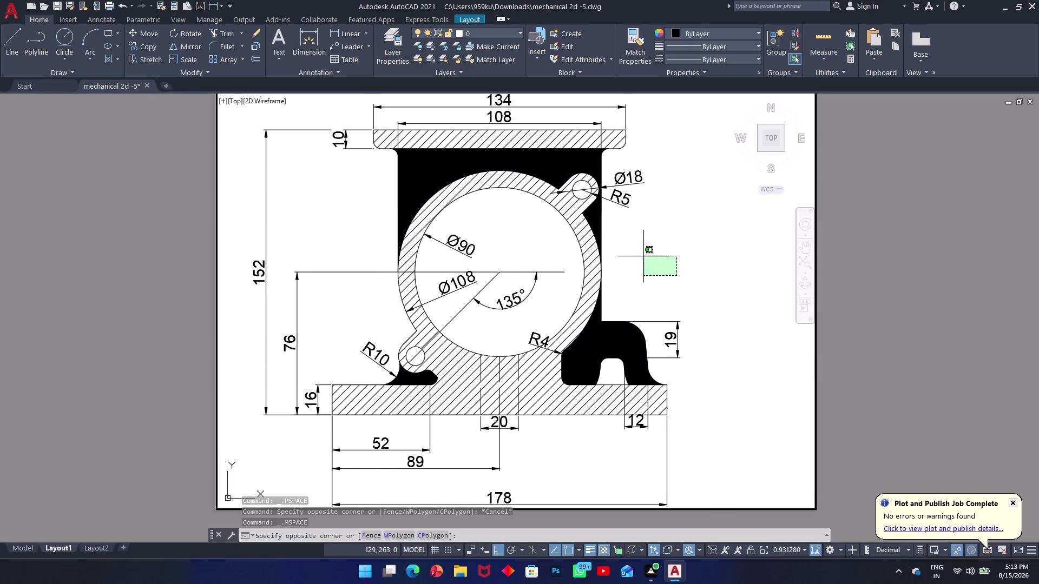
click(735, 289)
double_click(735, 289)
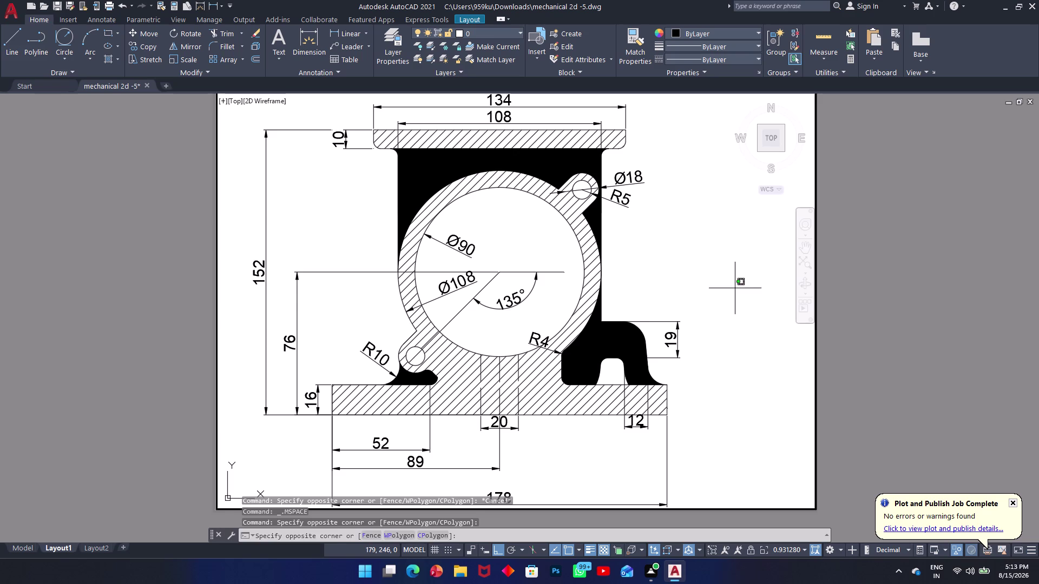
click(763, 302)
Return to paper space and open the Layout1 plot dialog.
double_click(885, 276)
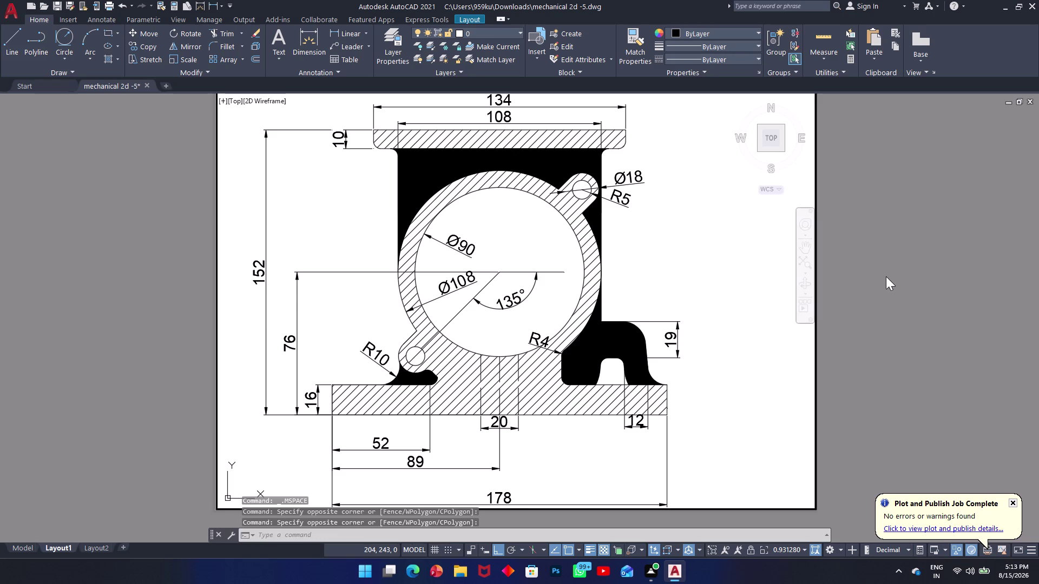
scroll(up, 3)
scroll(down, 3)
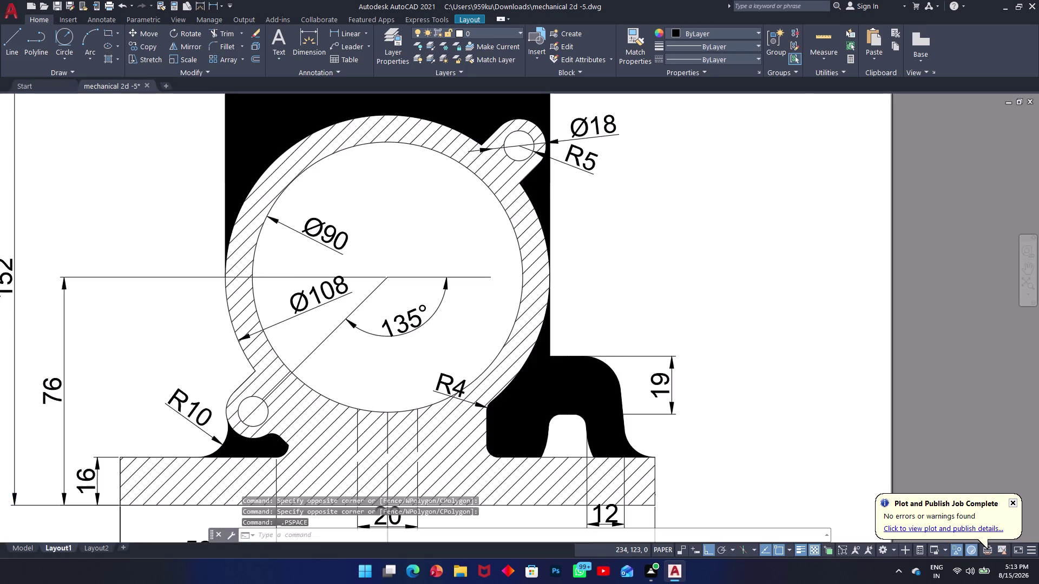
scroll(down, 3)
scroll(up, 3)
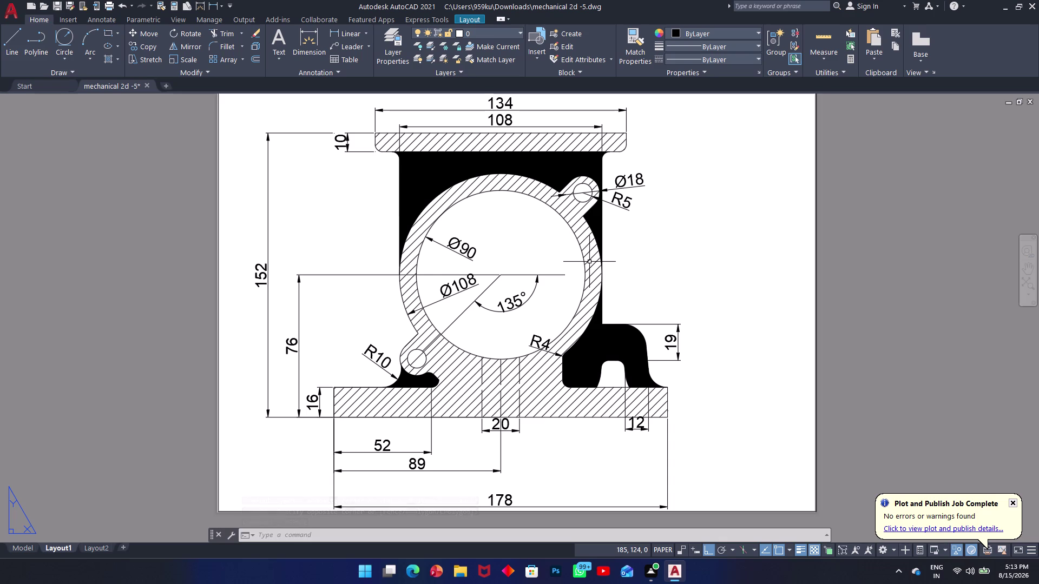
key(ctrl+p)
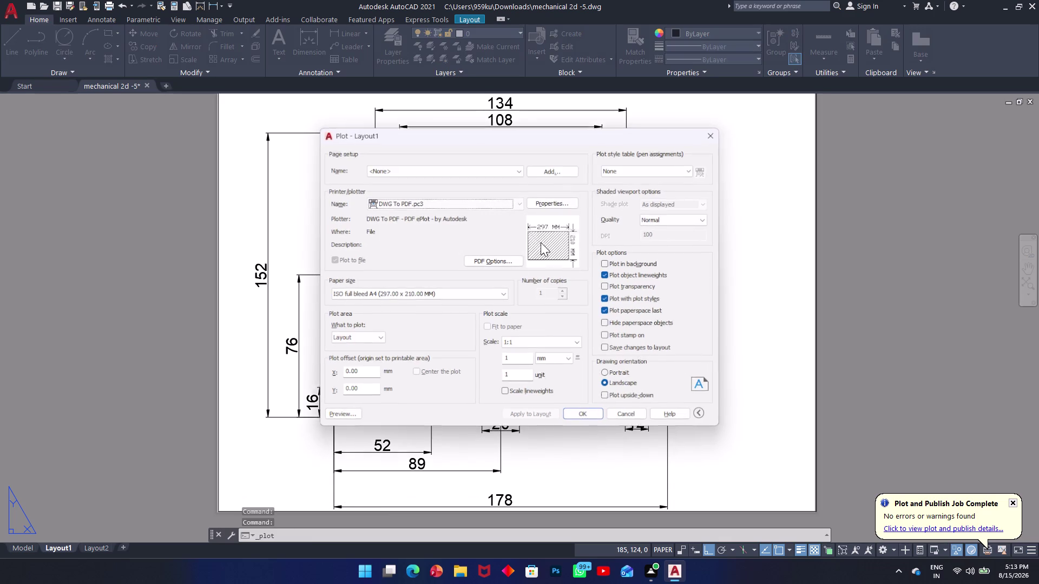
click(346, 418)
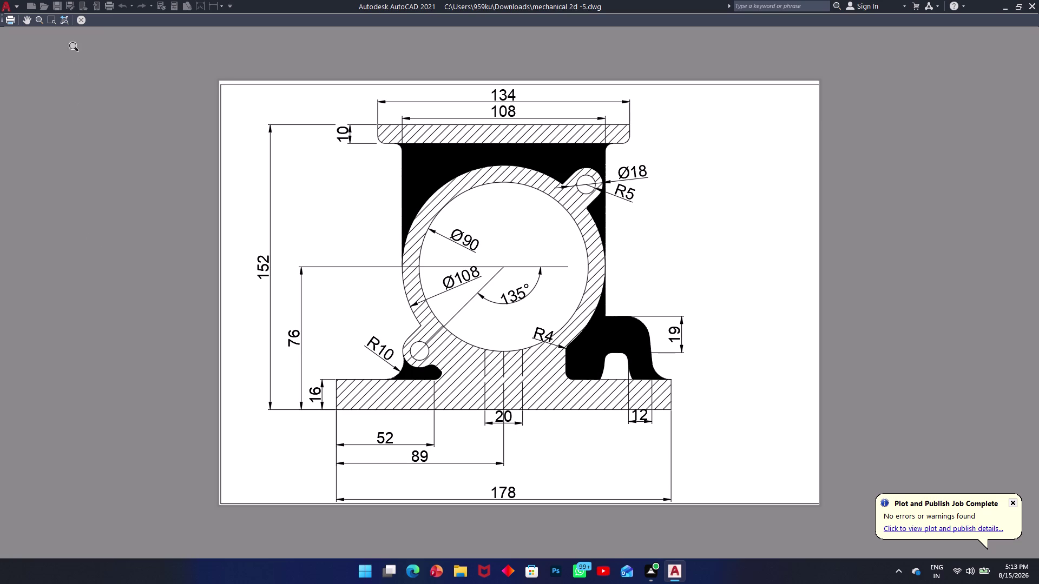
click(85, 28)
click(86, 23)
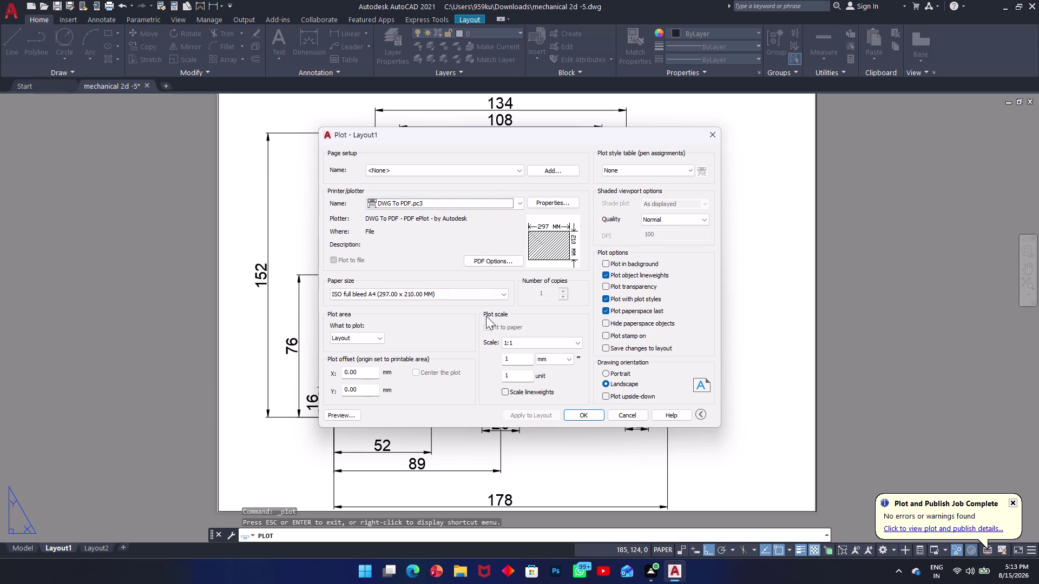
click(586, 414)
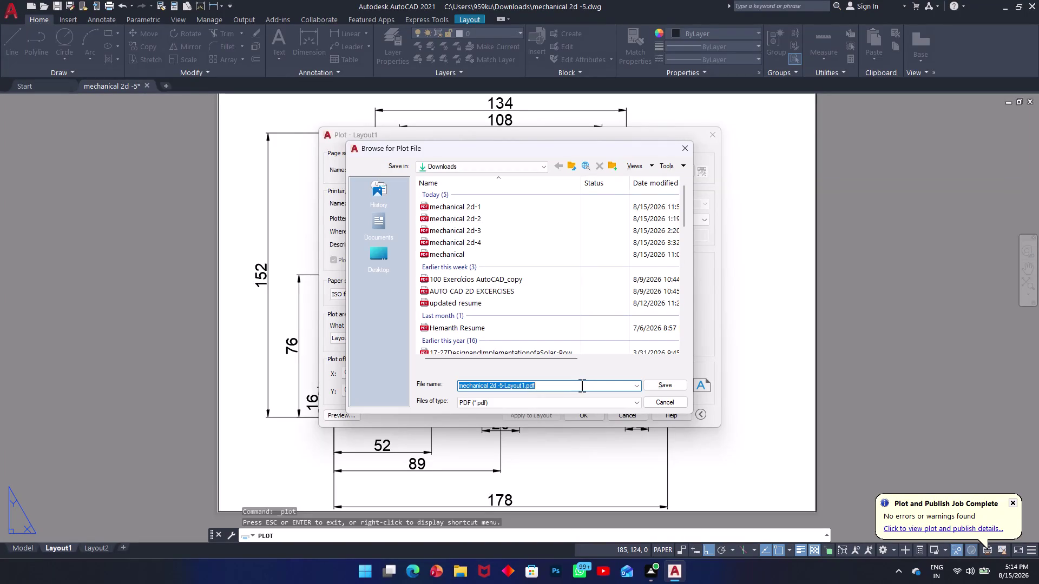
Save the plot as 'mechanical 2d -5' PDF in Downloads and return from the browser.
click(580, 385)
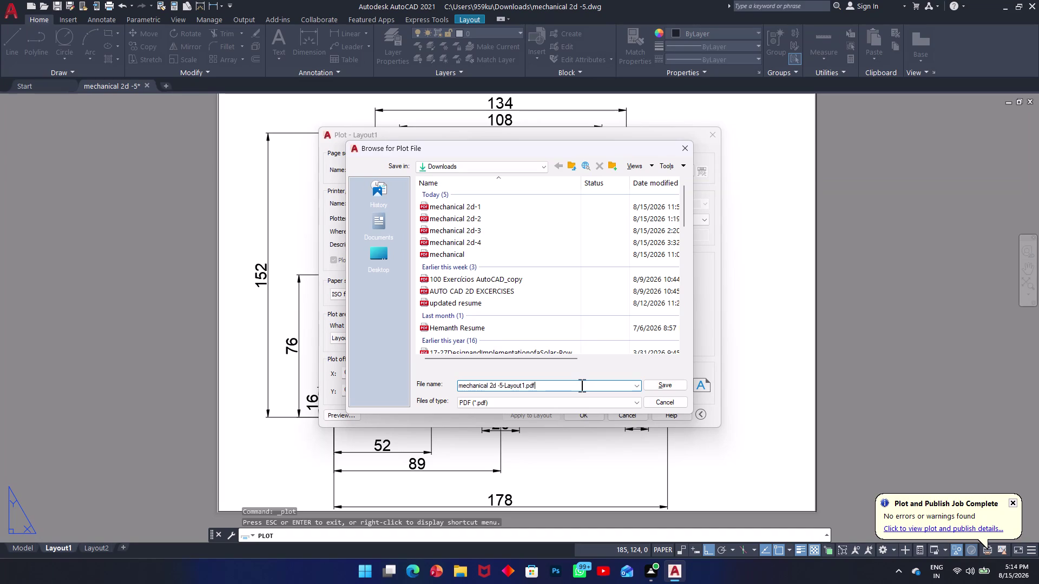
key(BackSpace)
key(BackSpace)
key(BackSpace)
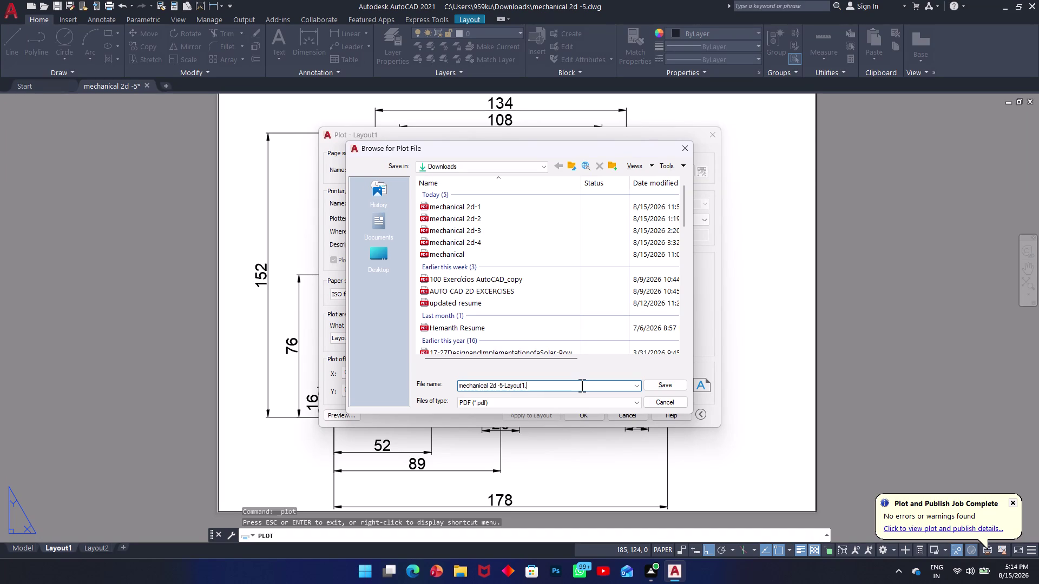
key(BackSpace)
key(BackSpace)
key(BackSpace)
key(BackSpace)
key(BackSpace)
key(BackSpace)
key(BackSpace)
key(BackSpace)
key(BackSpace)
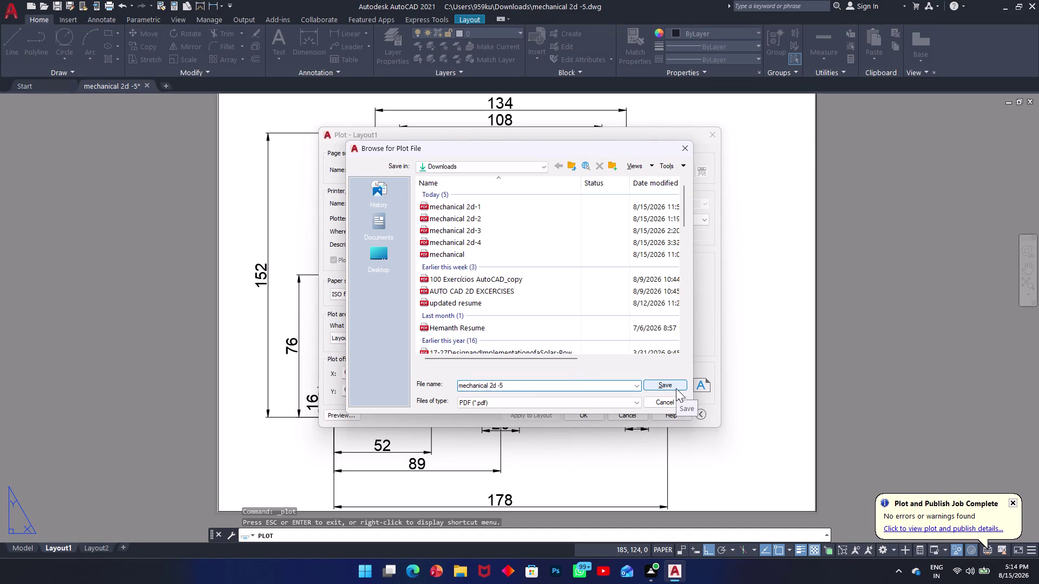
click(672, 388)
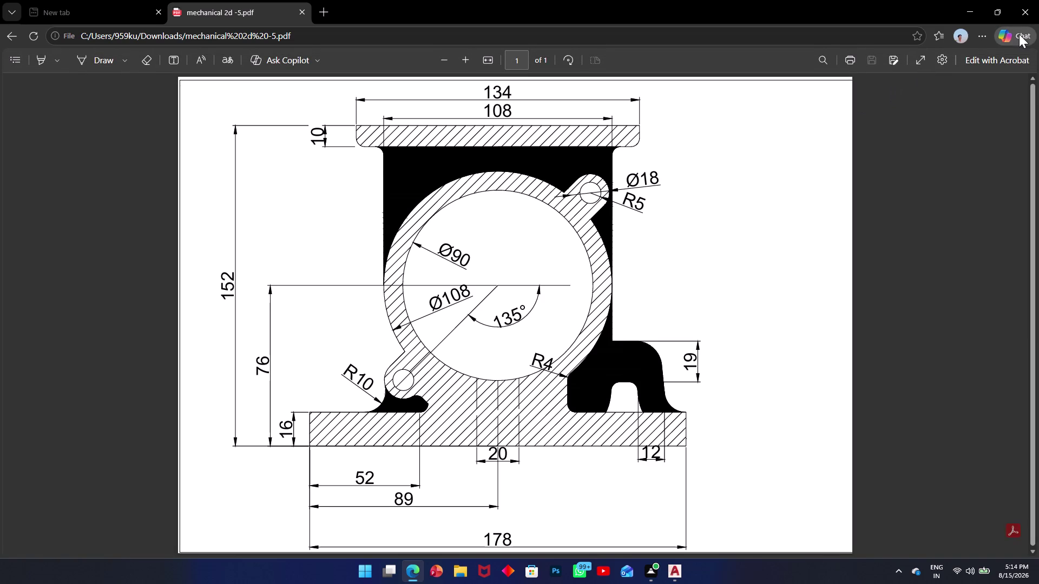
click(1023, 5)
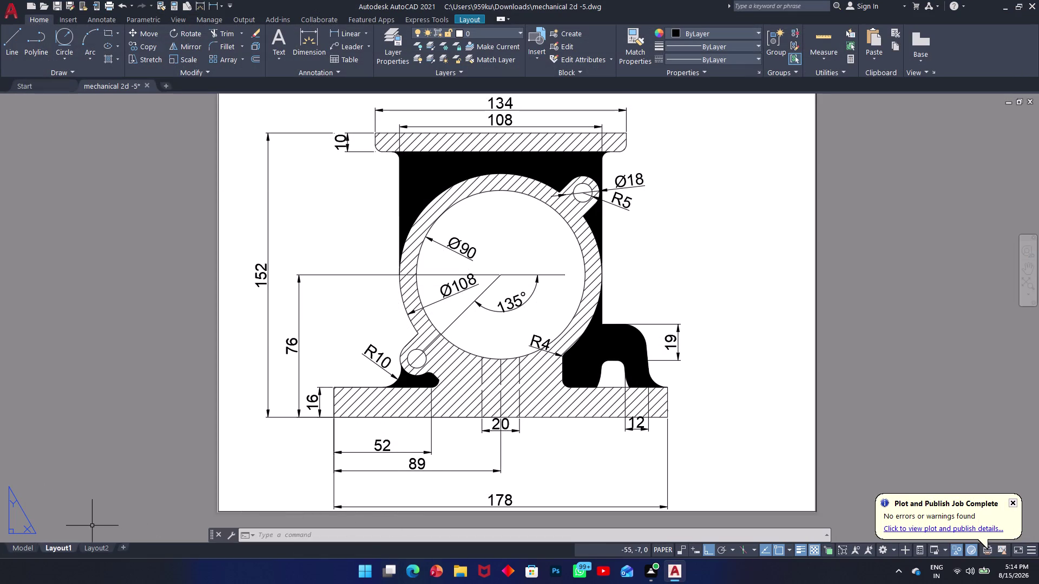
click(20, 550)
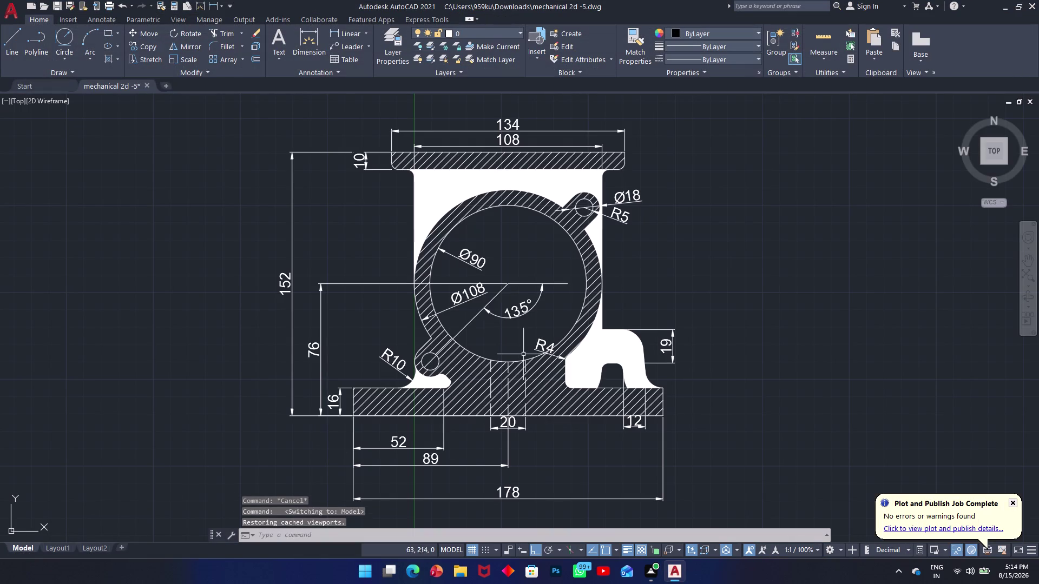
scroll(up, 3)
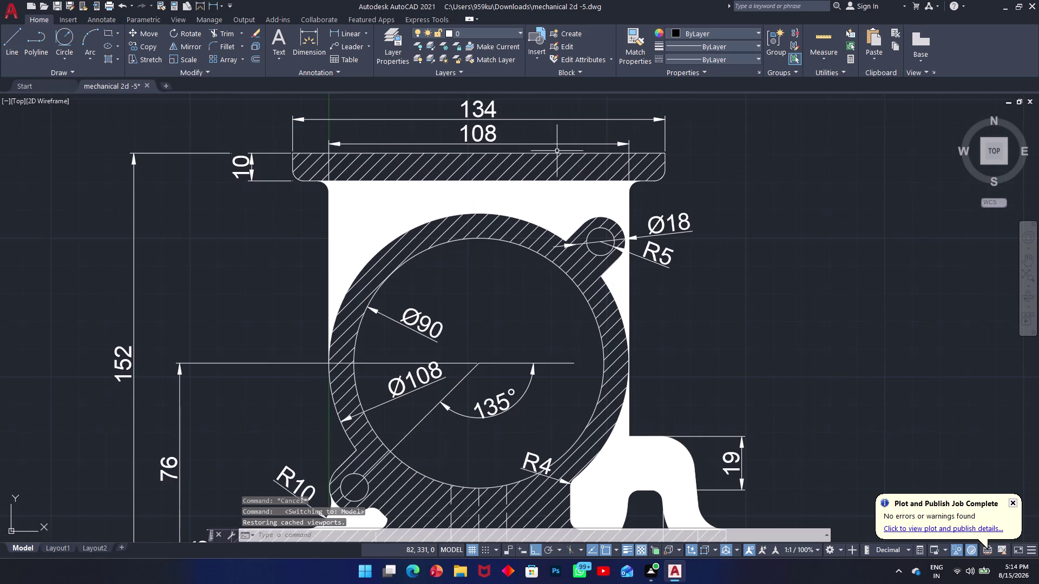
scroll(down, 3)
scroll(up, 3)
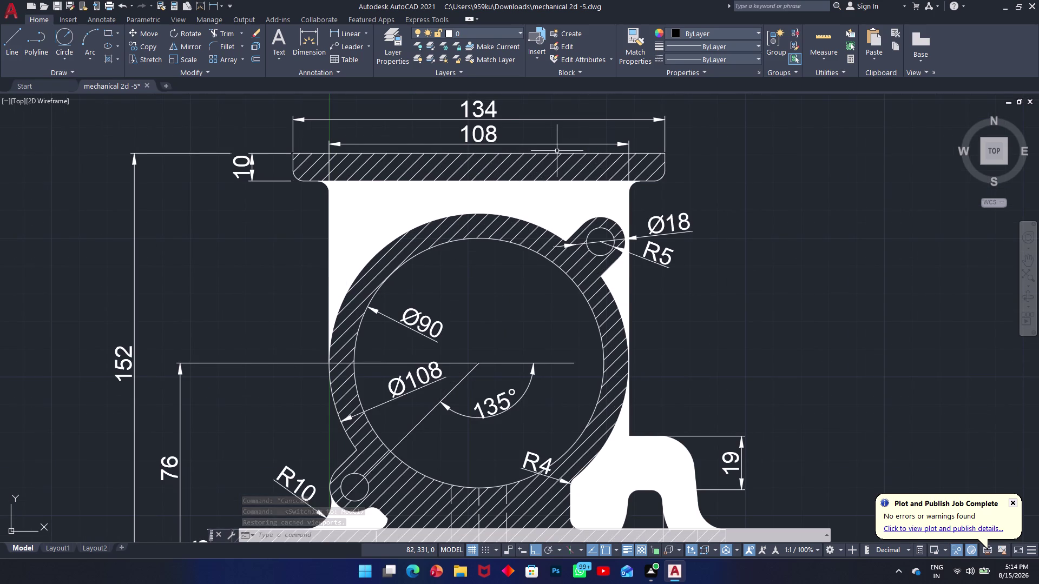
scroll(down, 3)
middle_drag(560, 158, 560, 183)
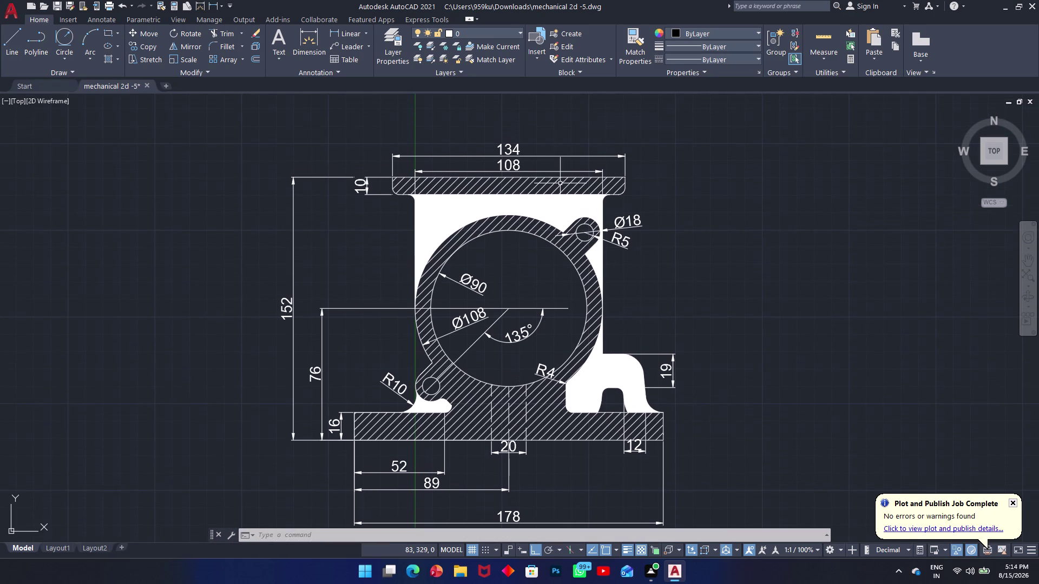
middle_click(550, 171)
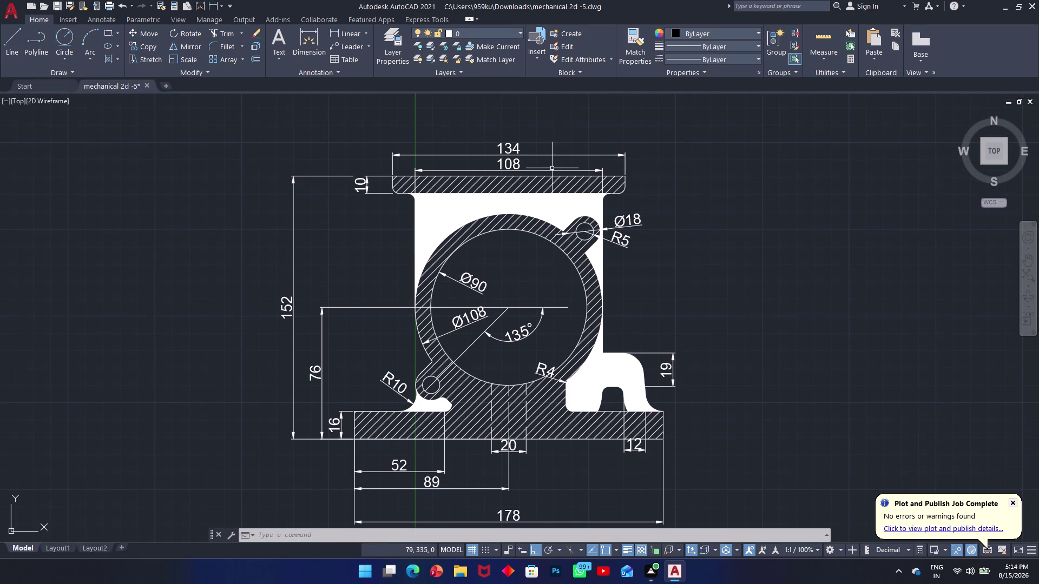
middle_click(552, 168)
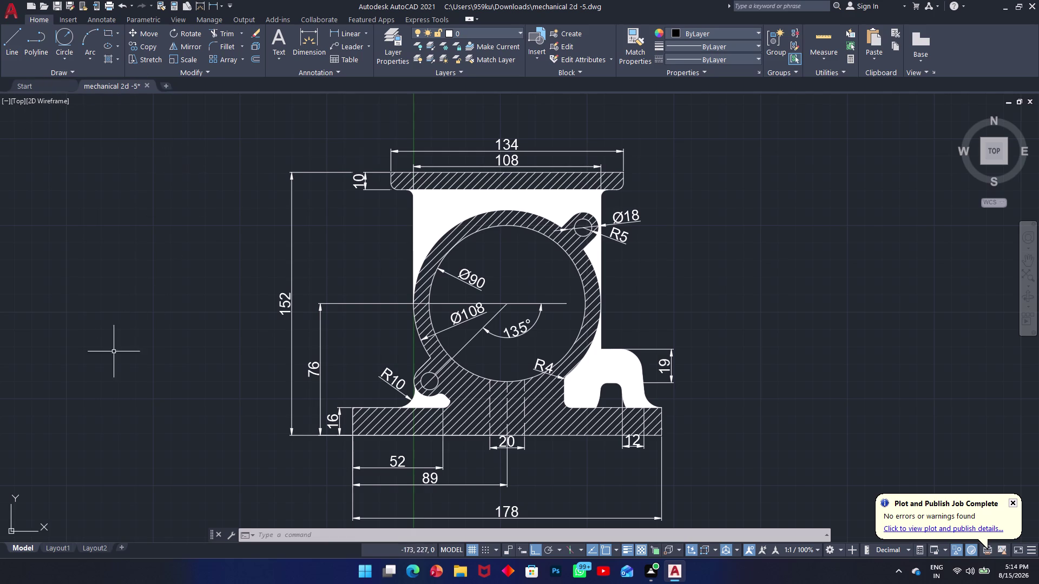
click(56, 548)
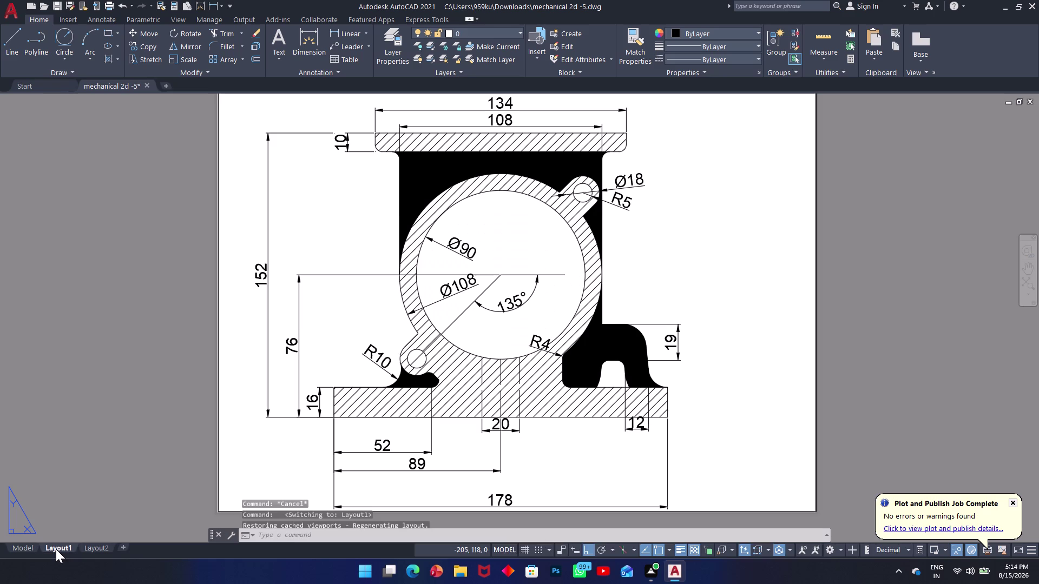
click(17, 547)
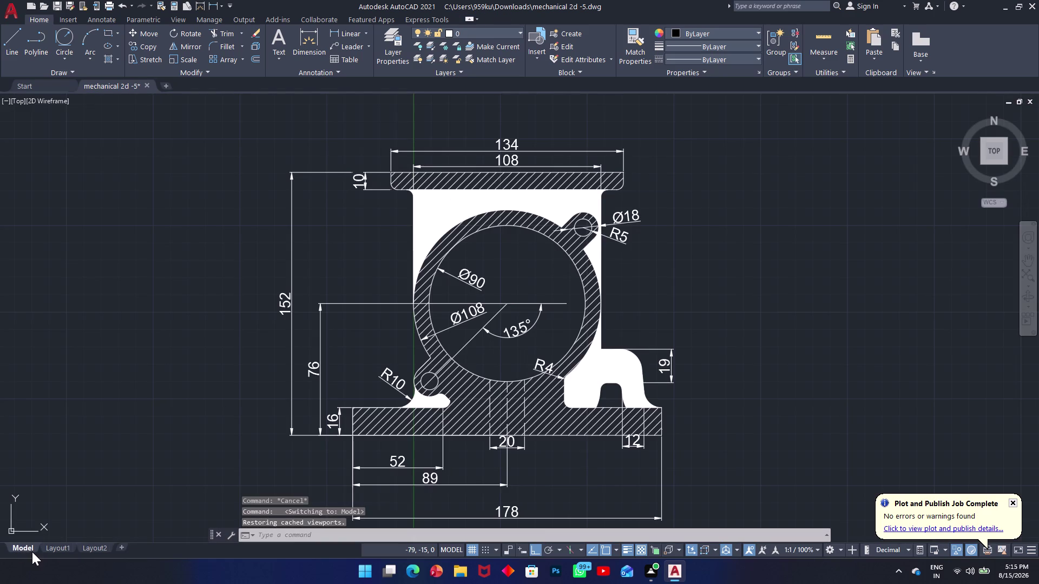
click(55, 553)
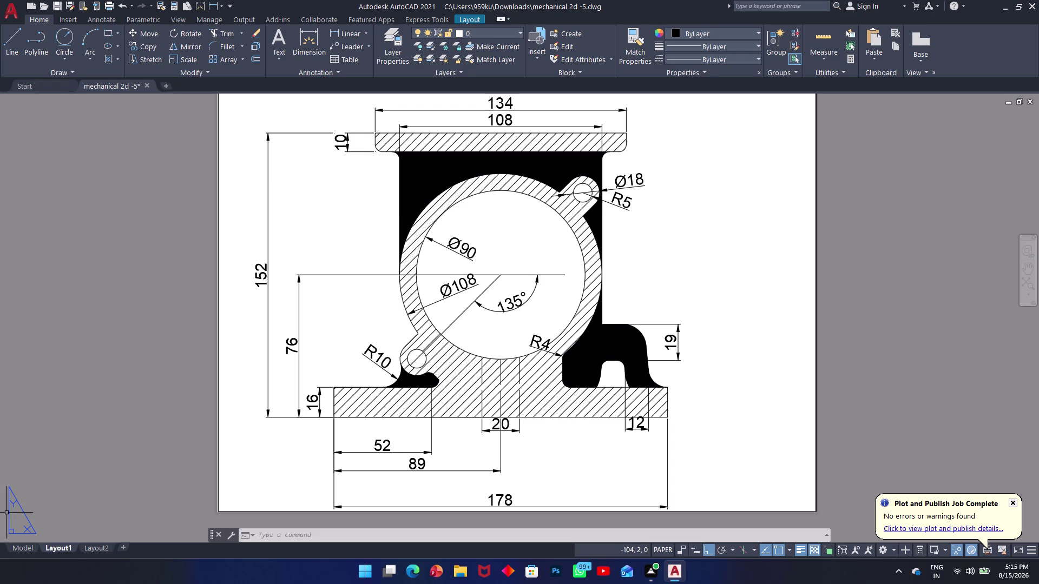
click(19, 550)
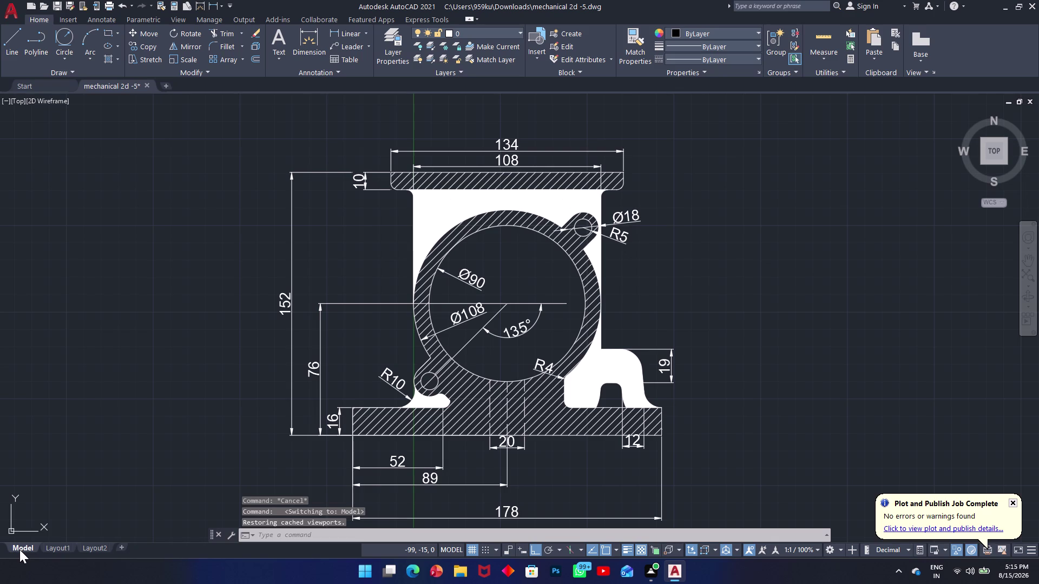
click(61, 552)
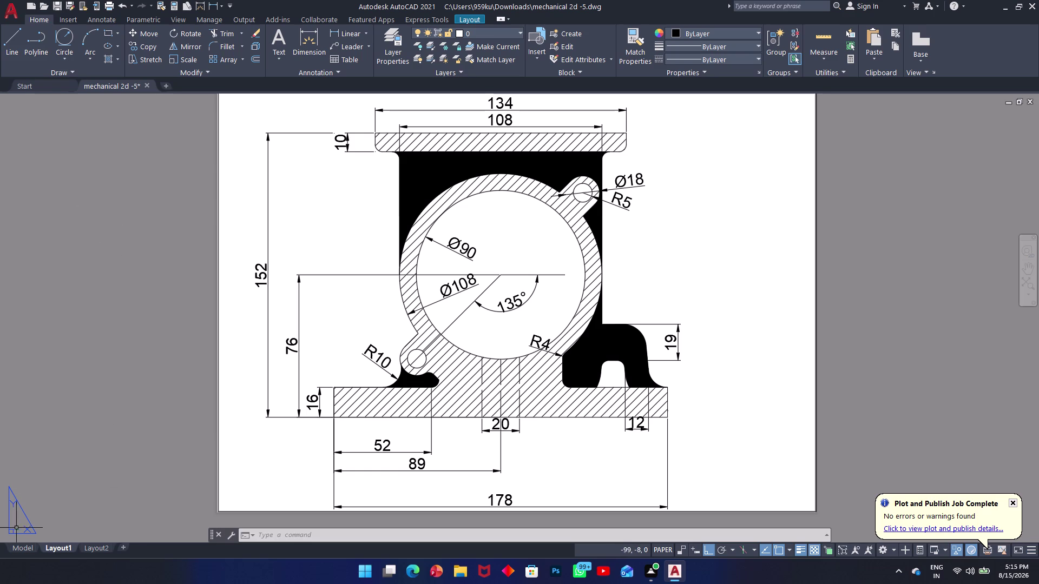
click(25, 549)
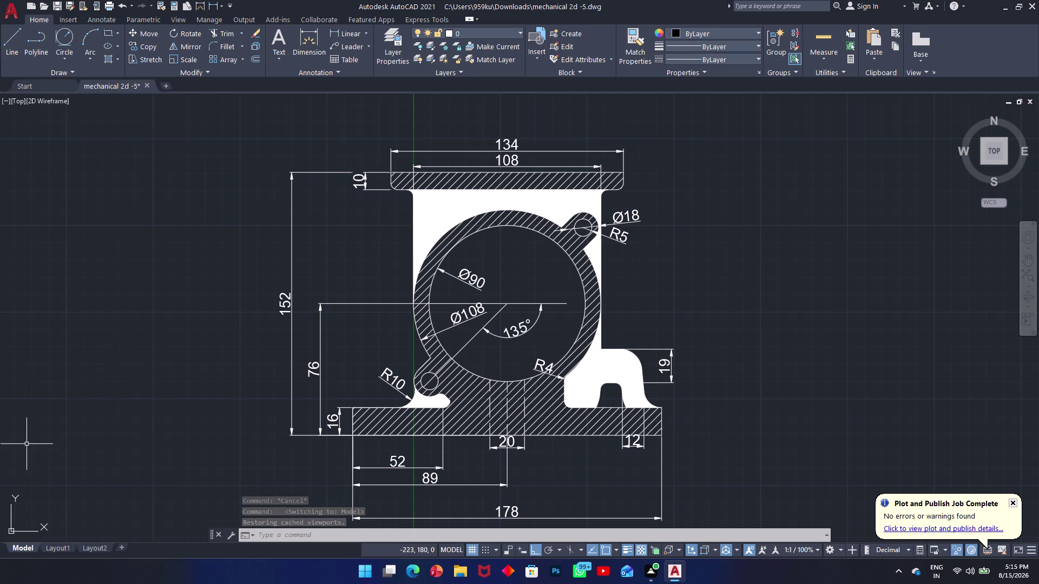
click(49, 547)
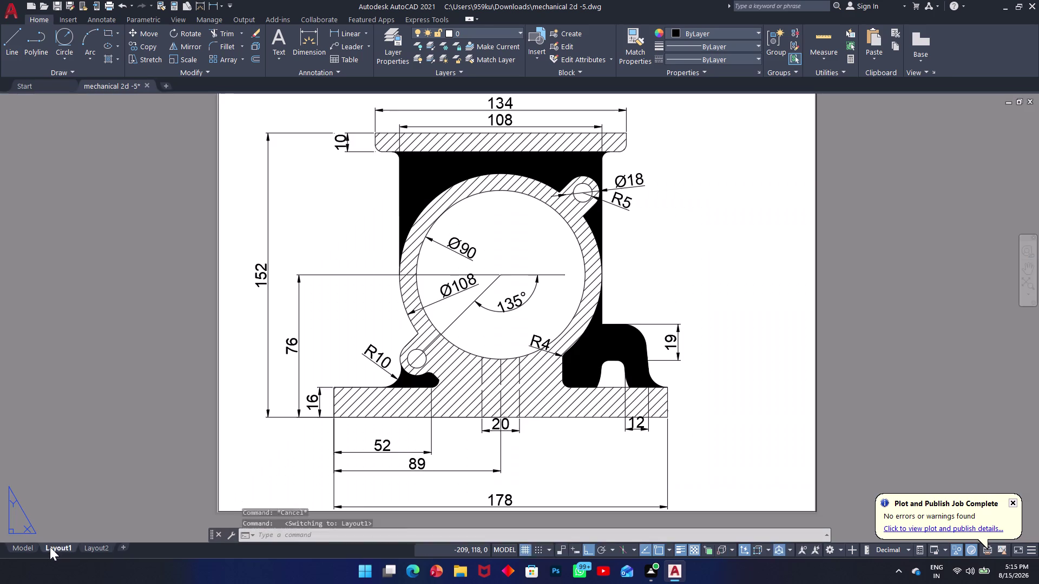
click(9, 553)
click(23, 551)
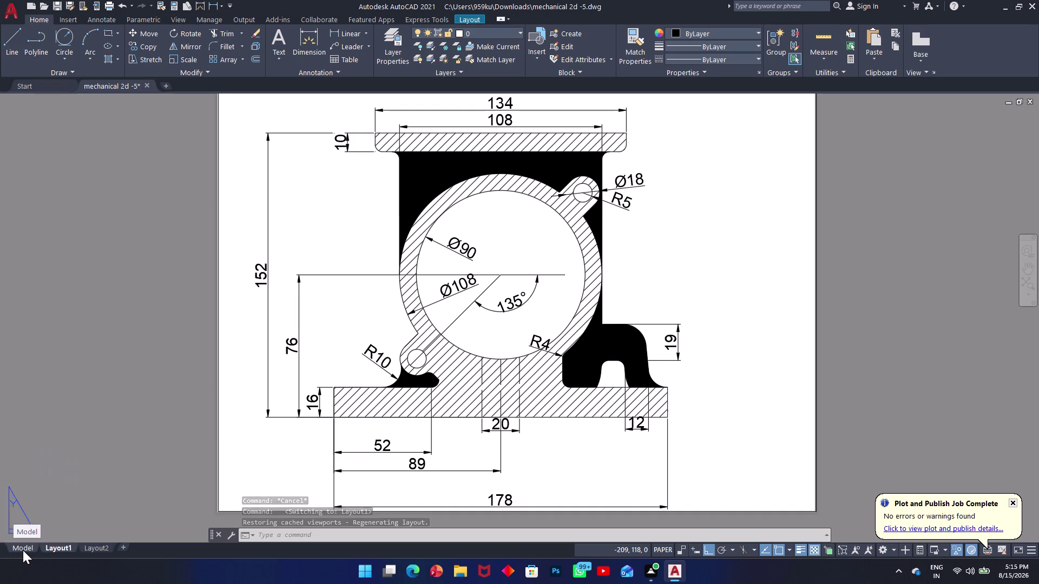